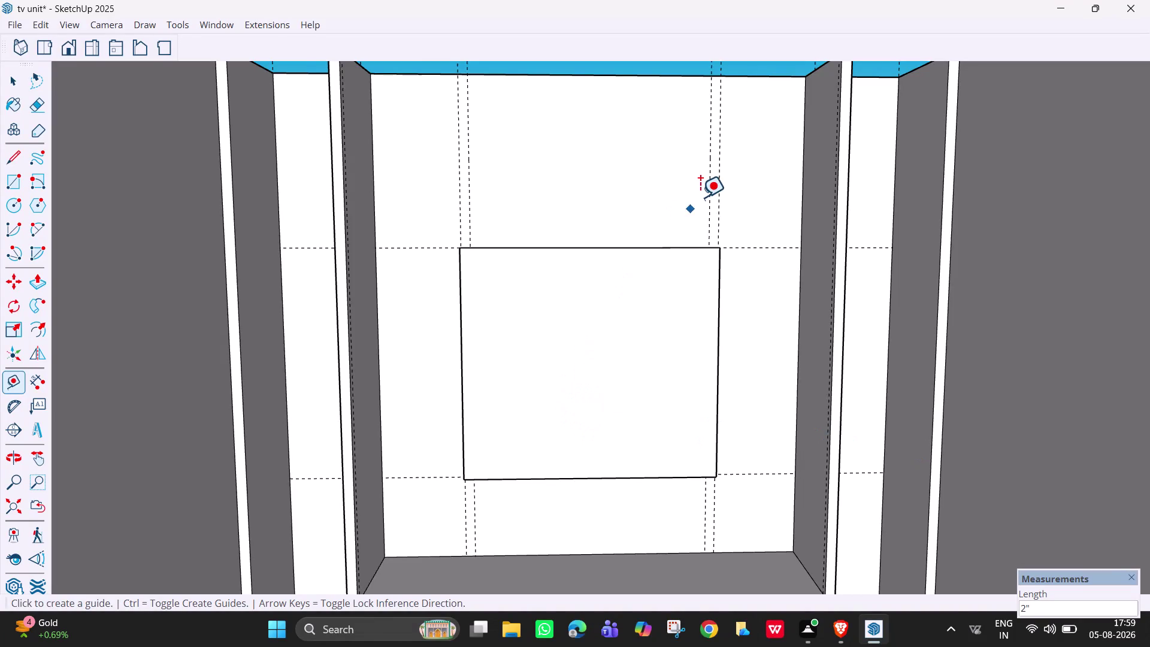
Erase the extra vertical guide to the left of the TV panel.
key(e)
click(720, 204)
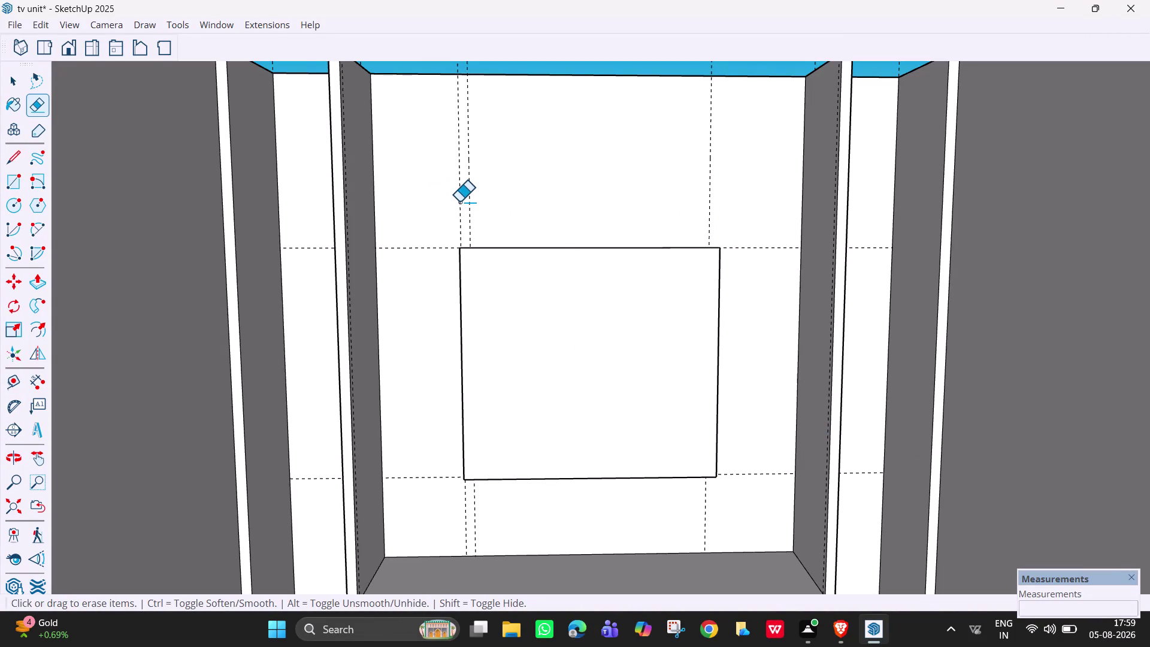
click(461, 201)
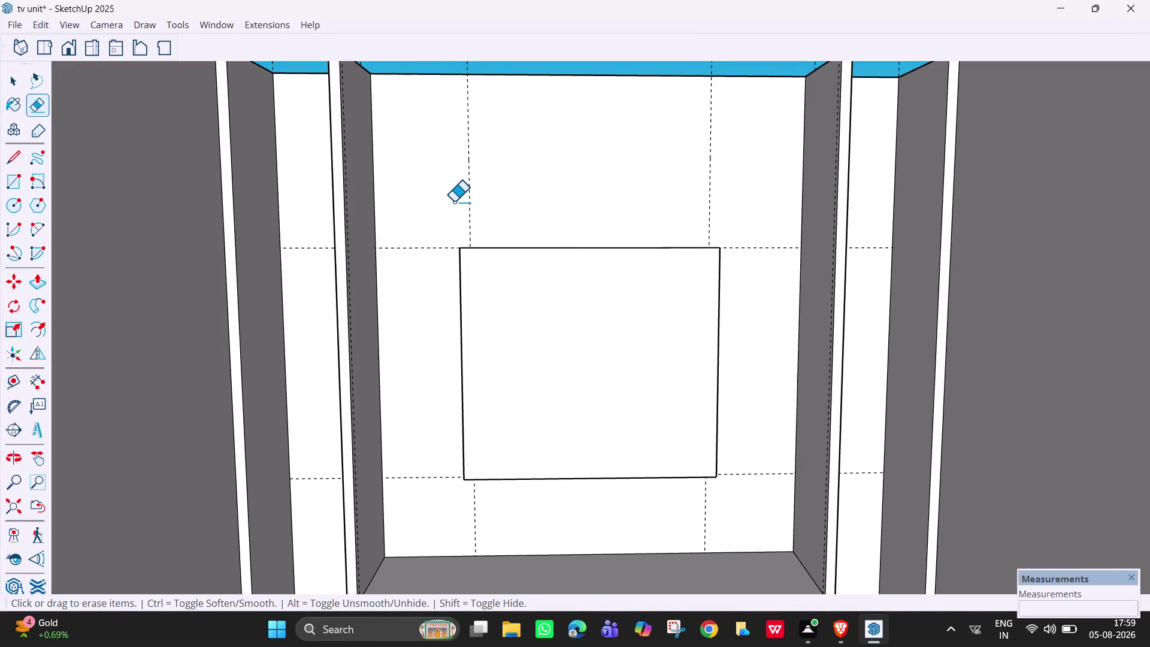
Draw tall left and right wall-strip rectangles from the top corners down to the guides.
key(l)
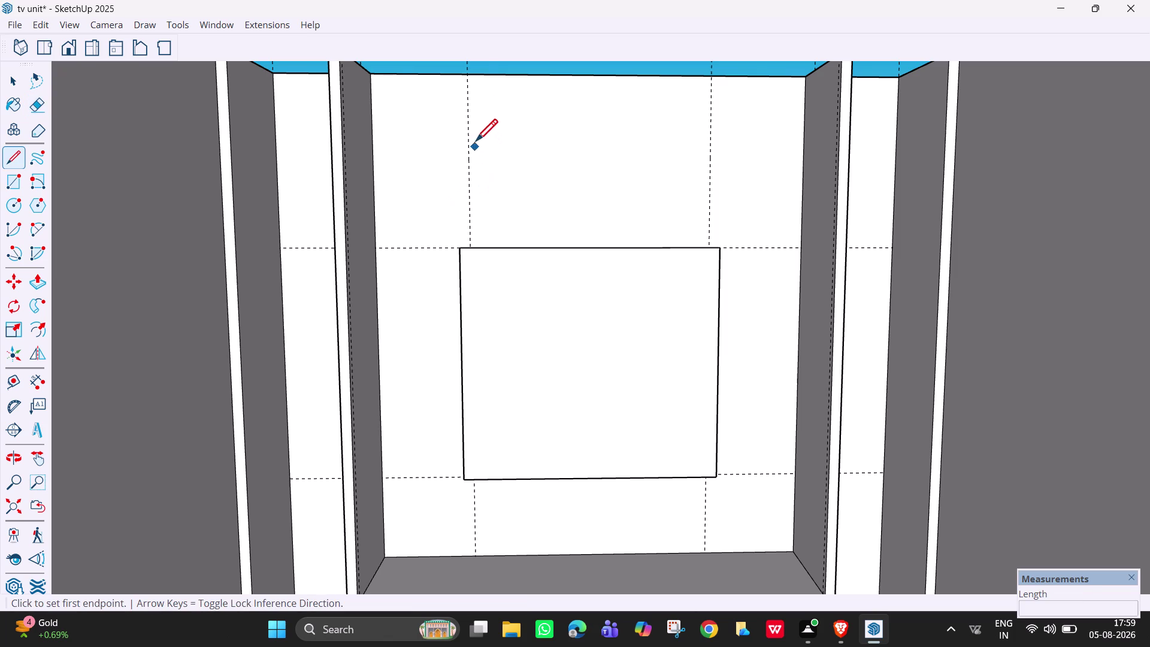
click(370, 73)
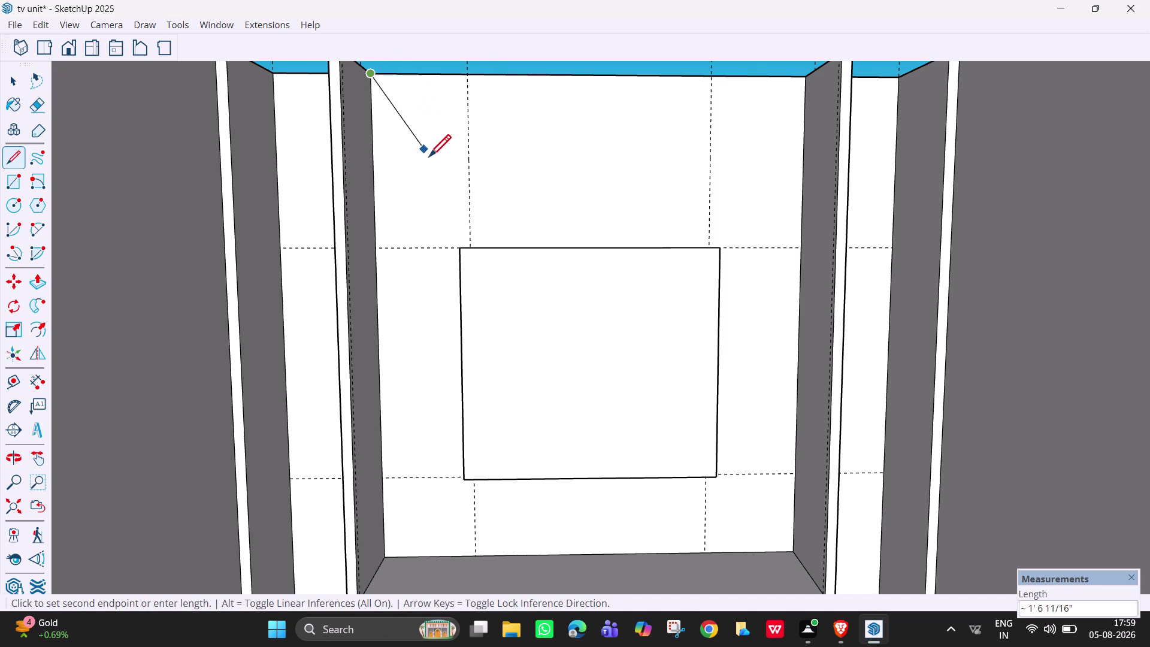
key(Escape)
key(r)
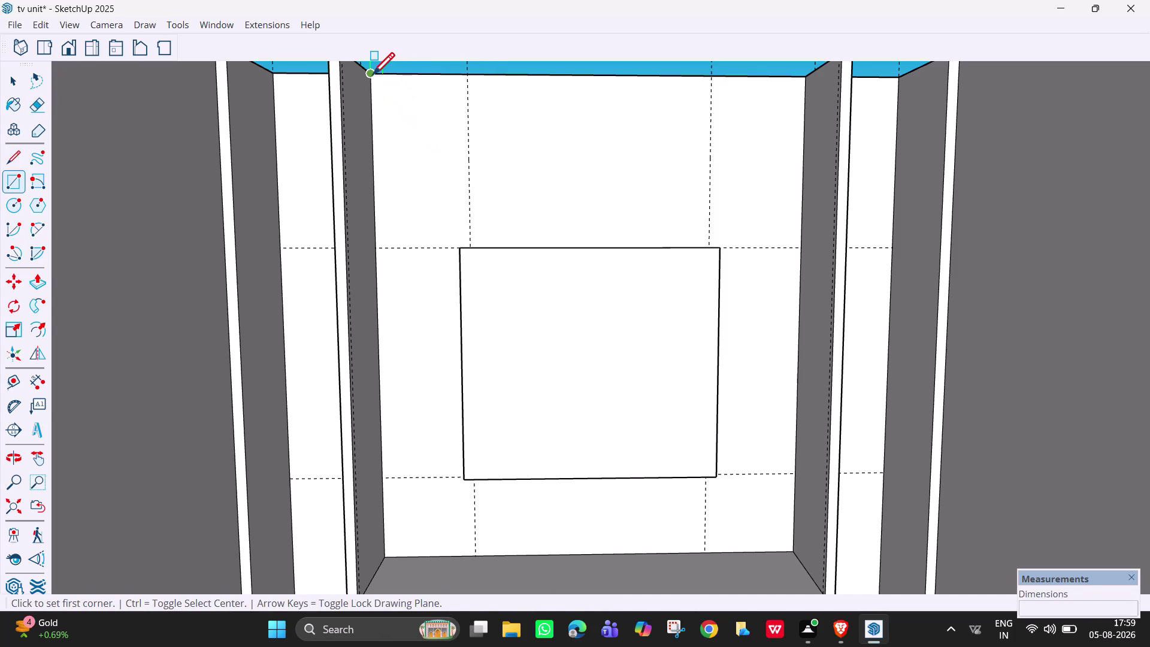
click(372, 77)
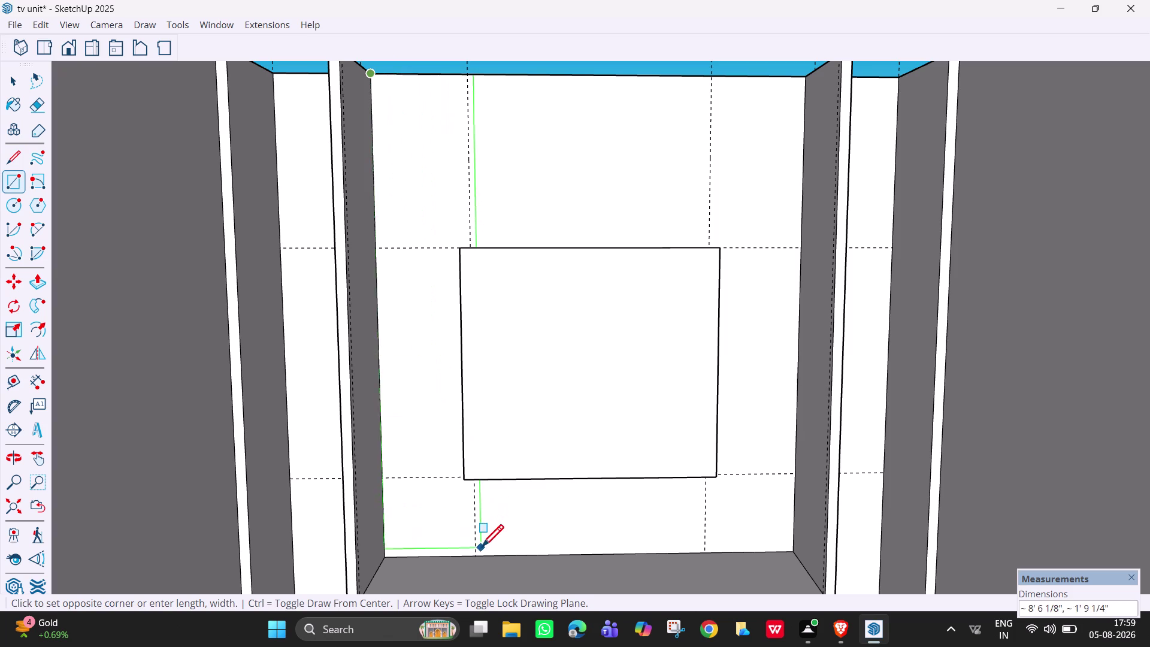
click(475, 553)
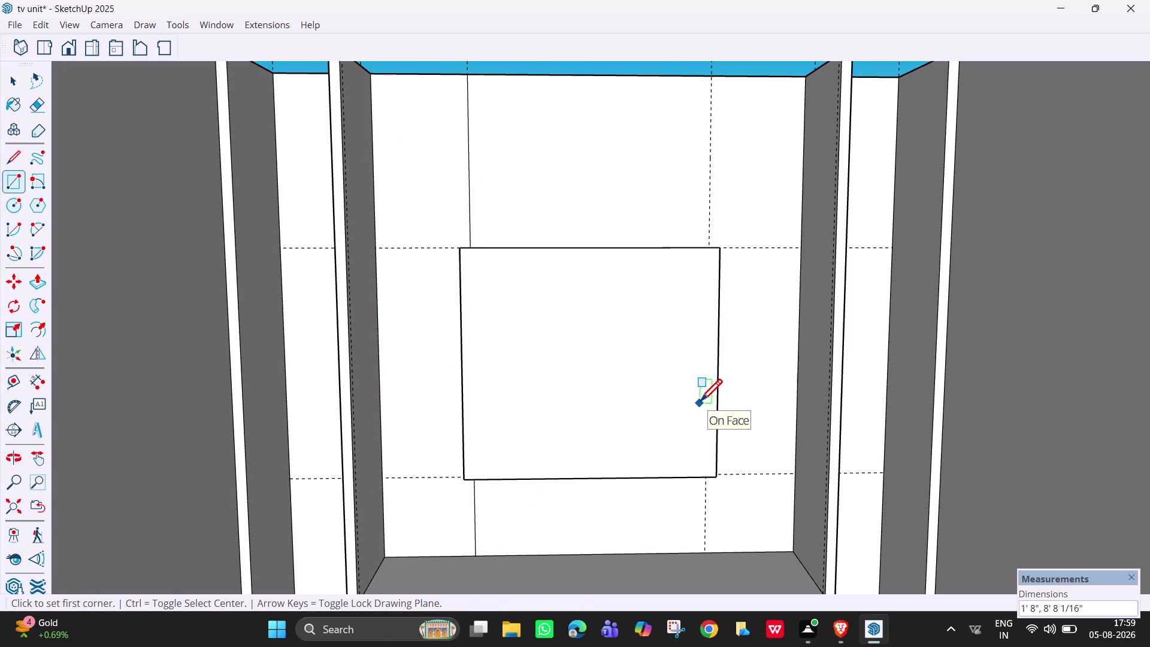
click(713, 77)
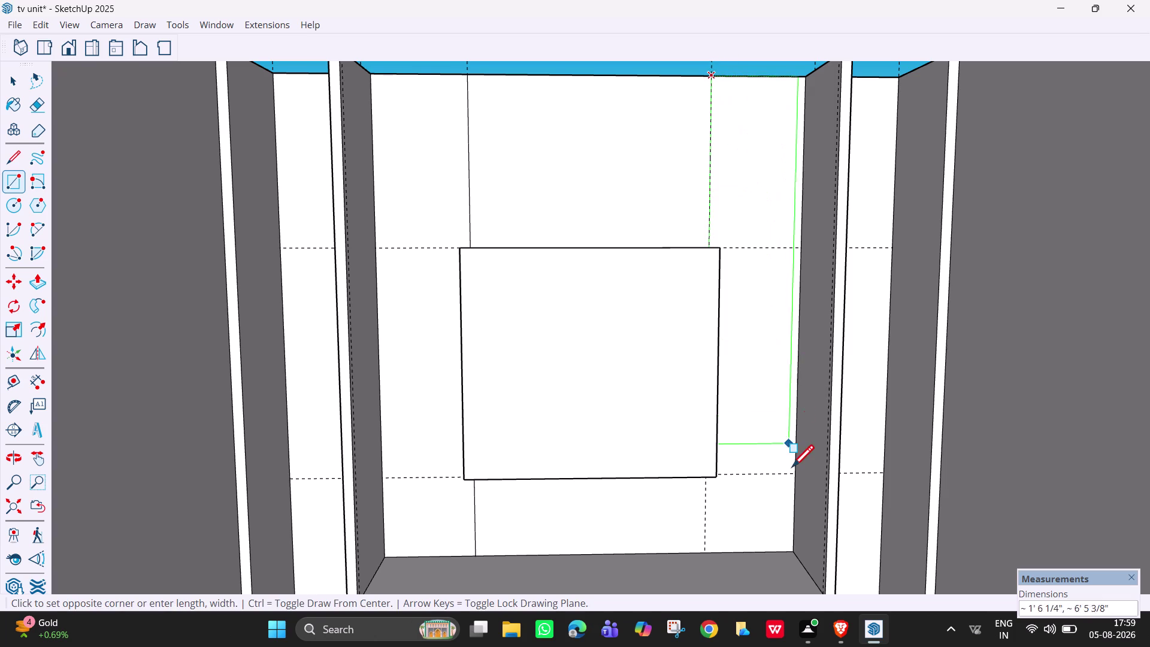
click(796, 552)
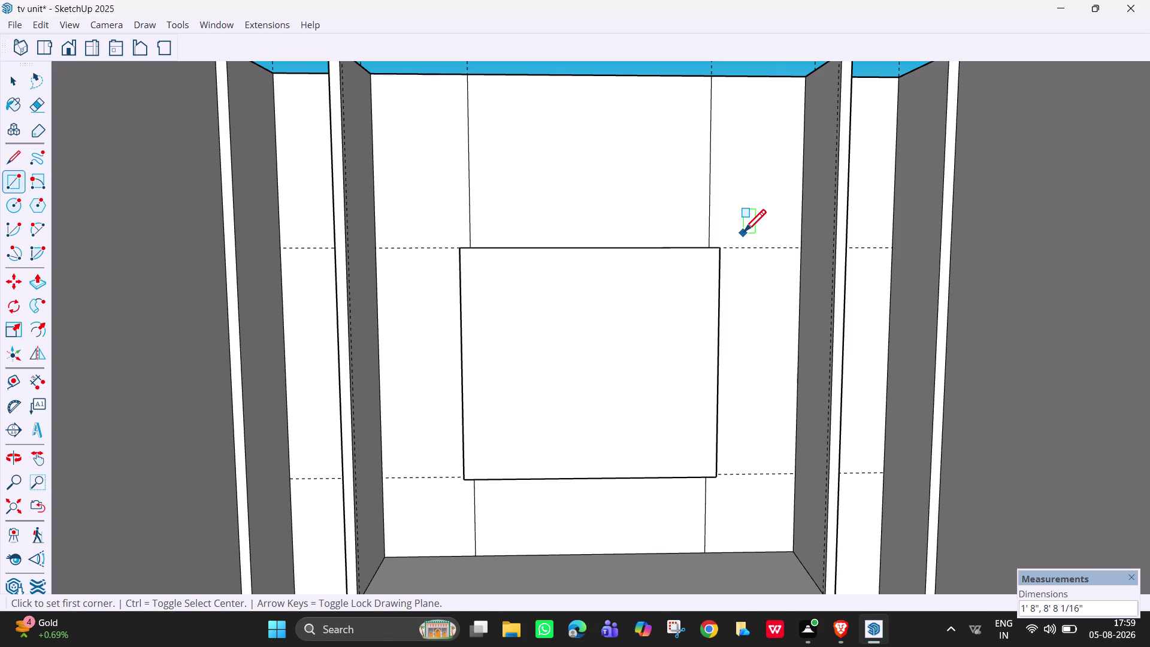
Erase the leftover horizontal guide lines from the back wall.
key(e)
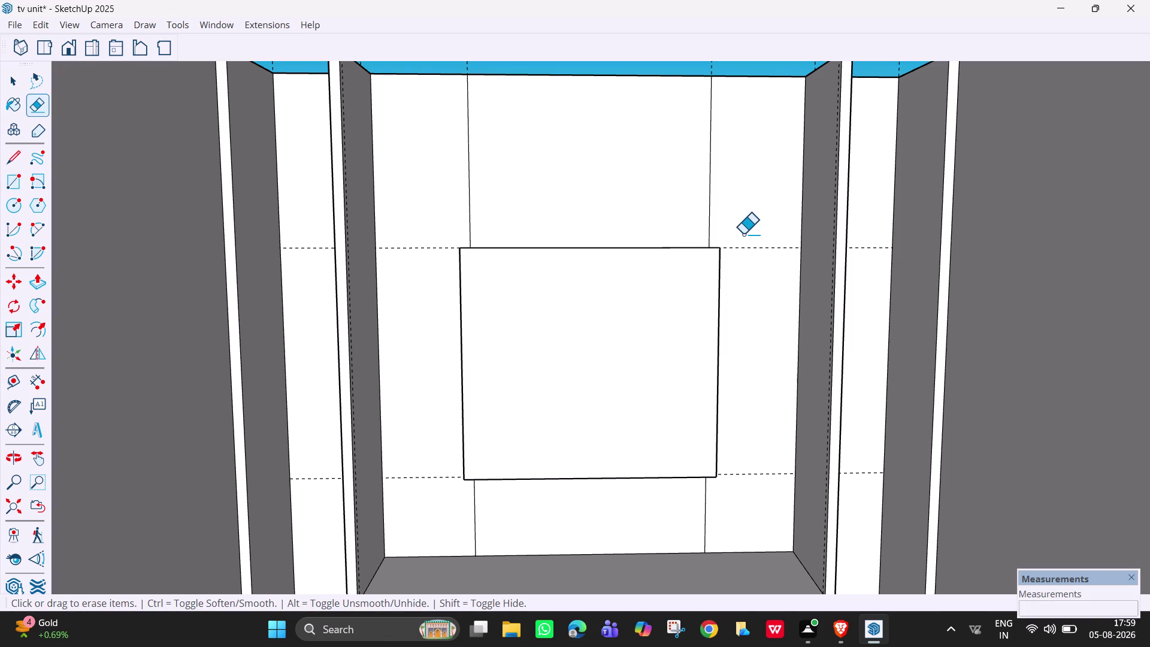
drag(743, 234, 754, 490)
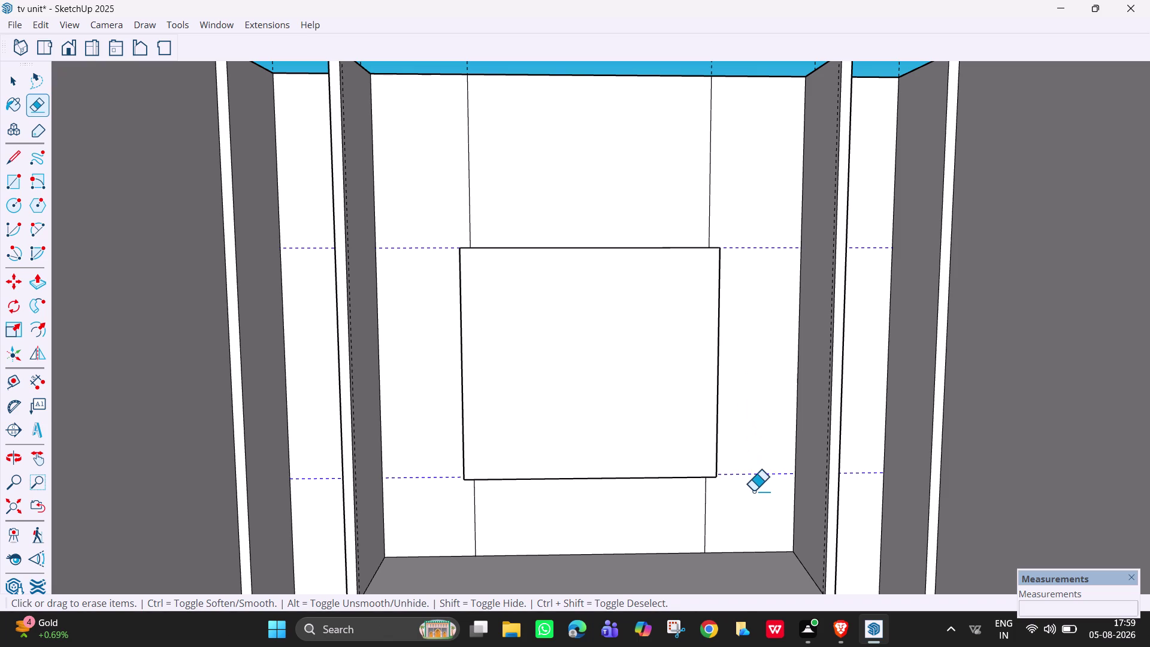
drag(754, 490, 754, 492)
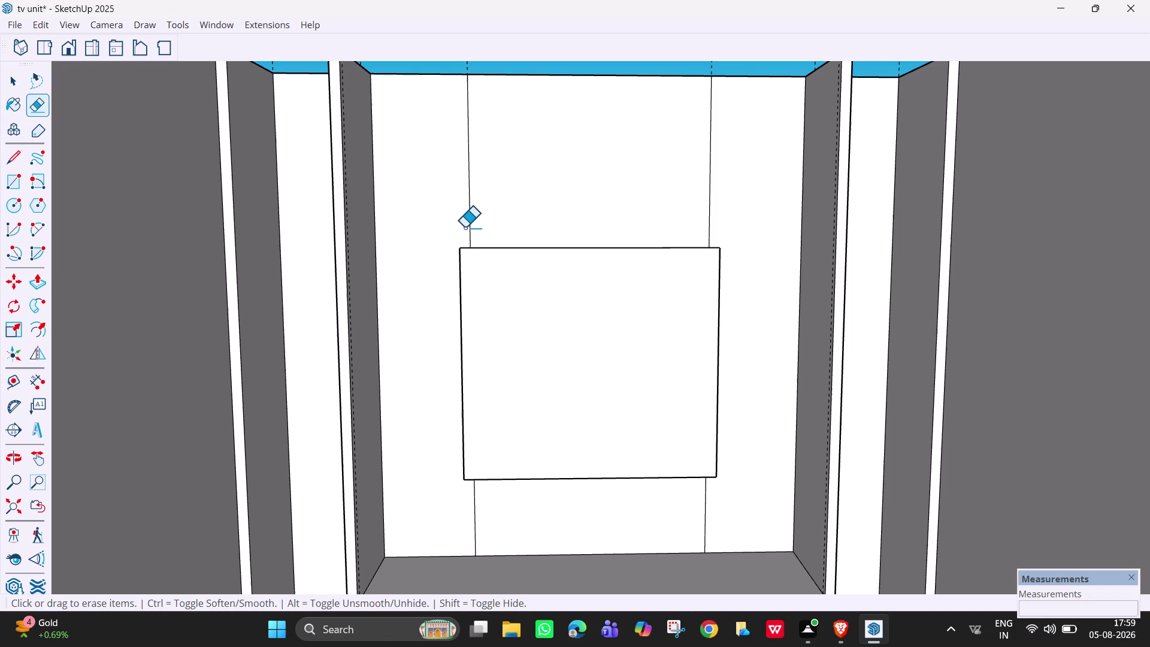
Enable the 1001bit - tools toolbar and bring up its Vertical Louvres settings.
right_click(622, 46)
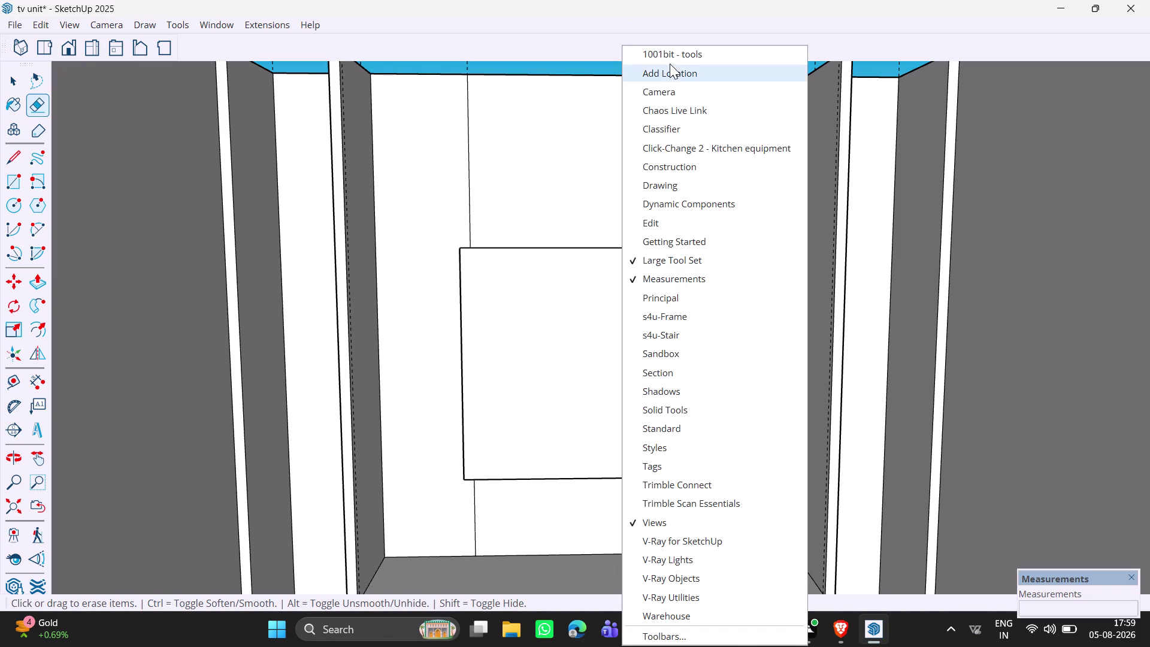
click(672, 57)
drag(654, 47, 654, 1)
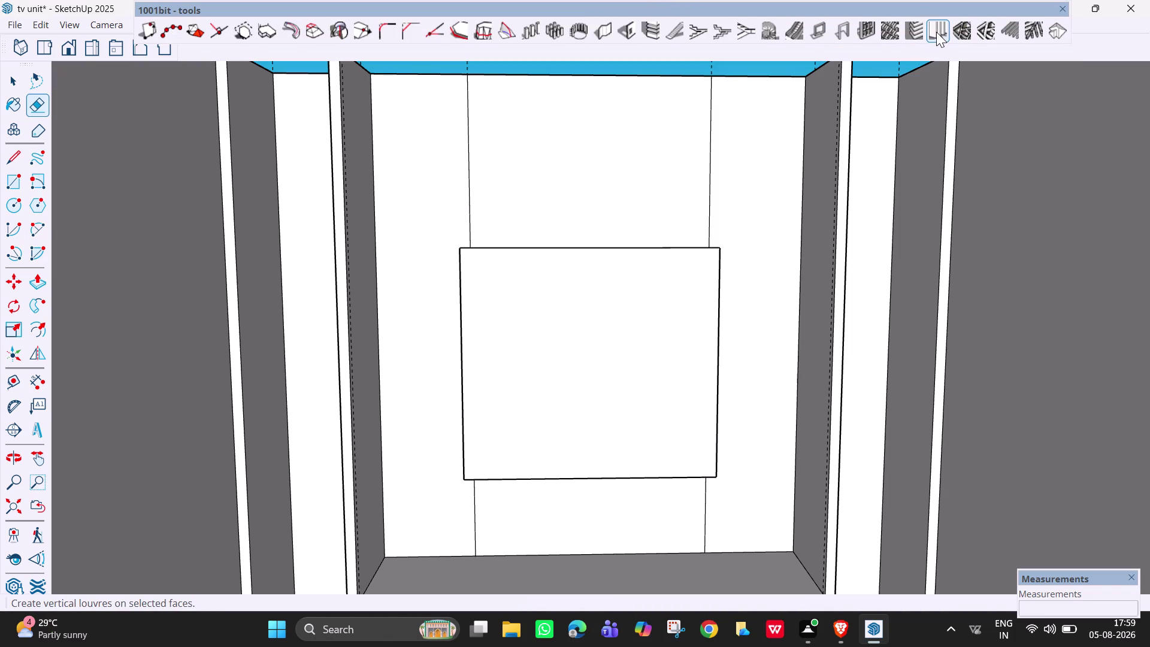
click(937, 32)
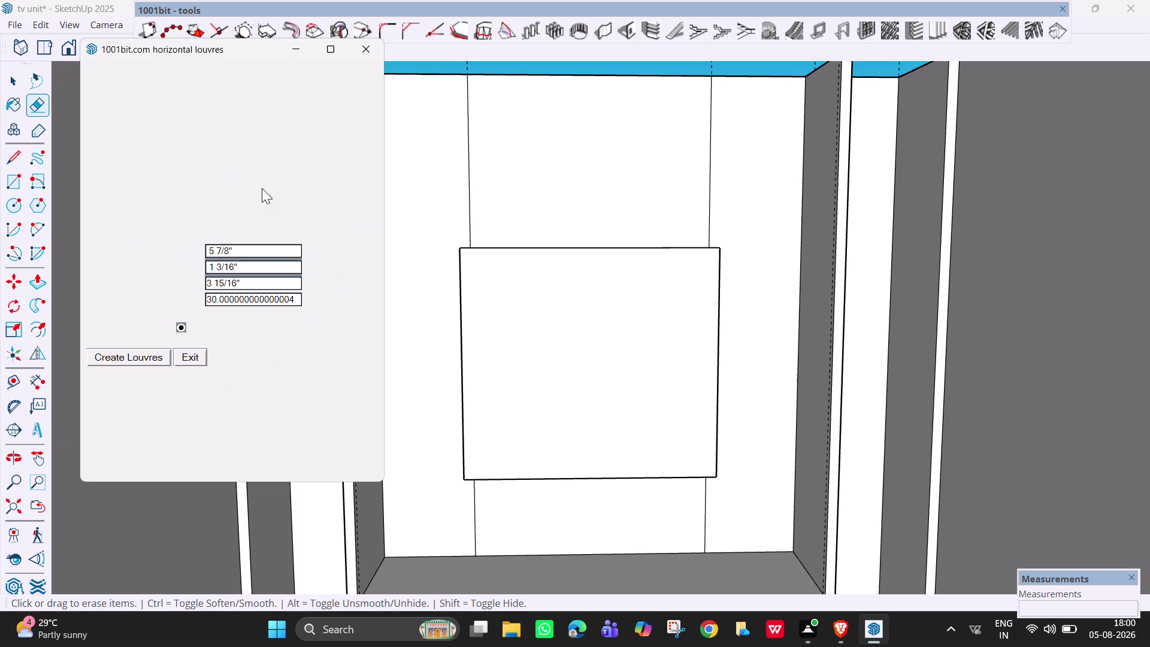
Set the louvre angle to 0 in the Vertical Louvres dialog.
click(297, 301)
key(BackSpace)
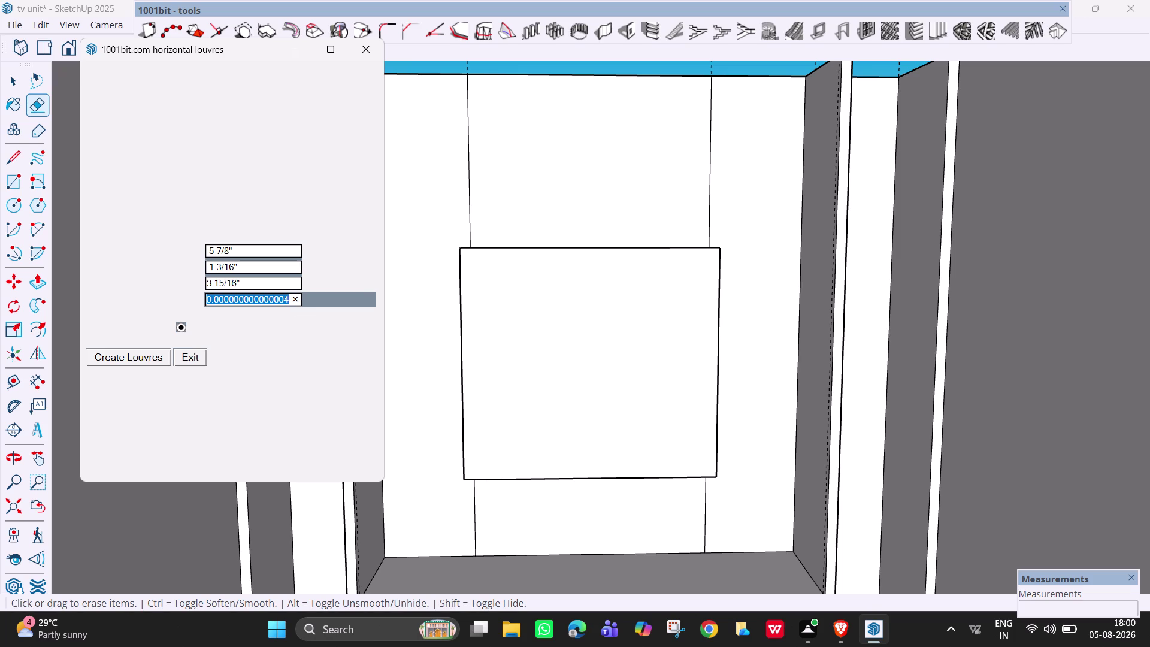
key(0)
key(Return)
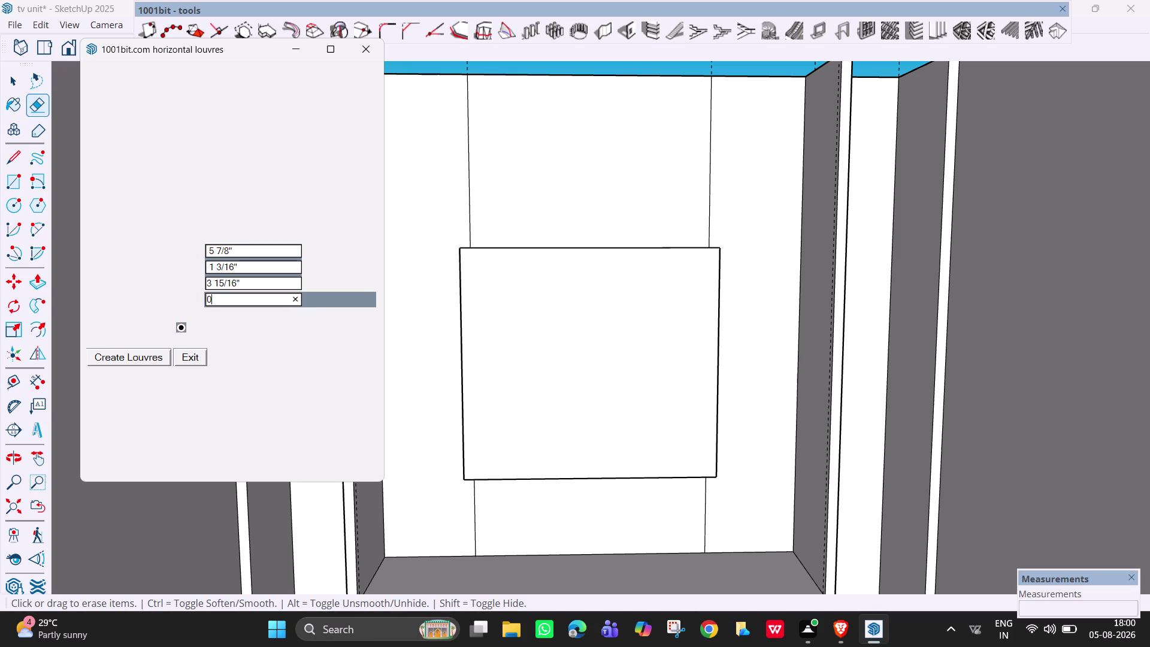
click(365, 54)
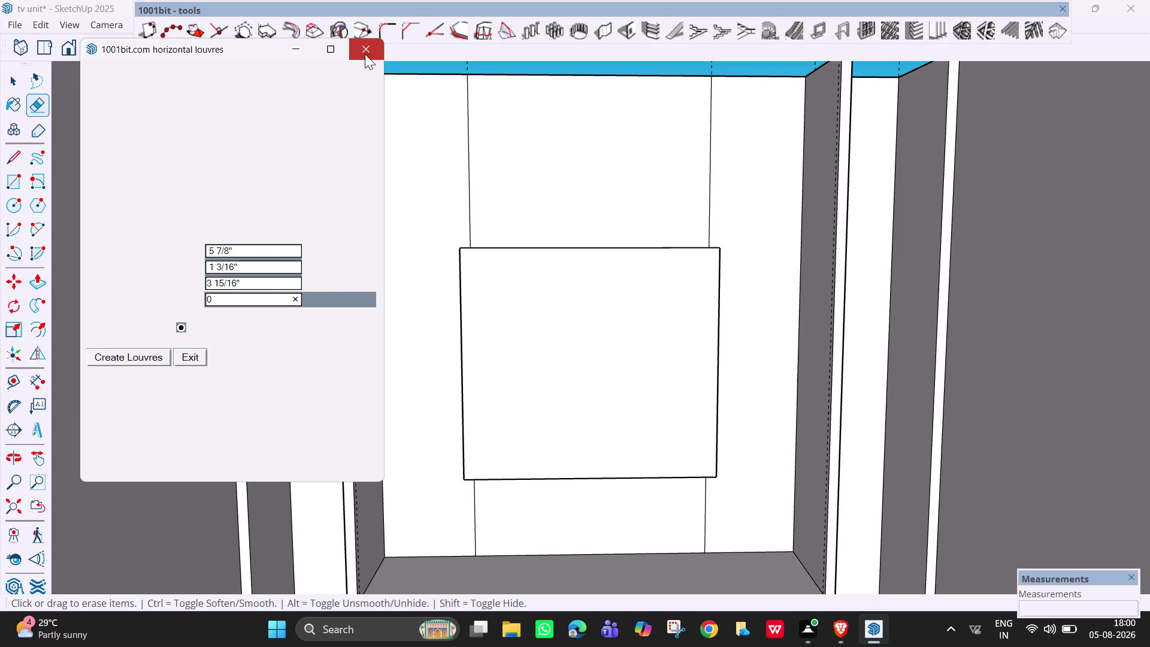
click(942, 30)
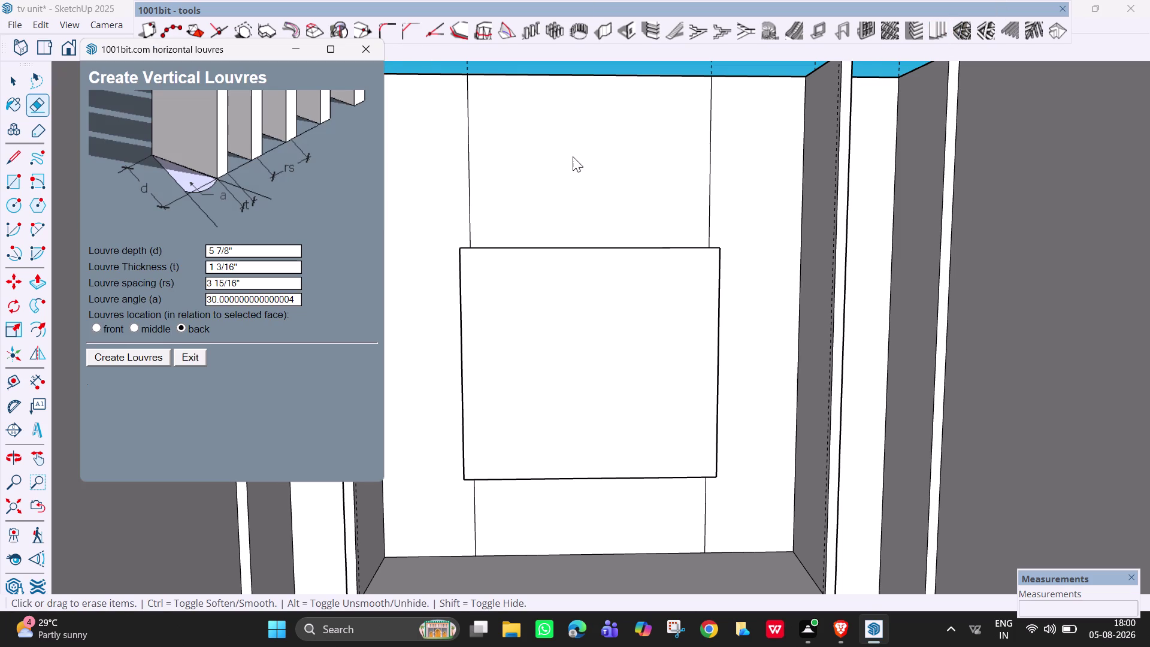
Enter louvre depth 1", thickness 3" and spacing 2.
click(243, 254)
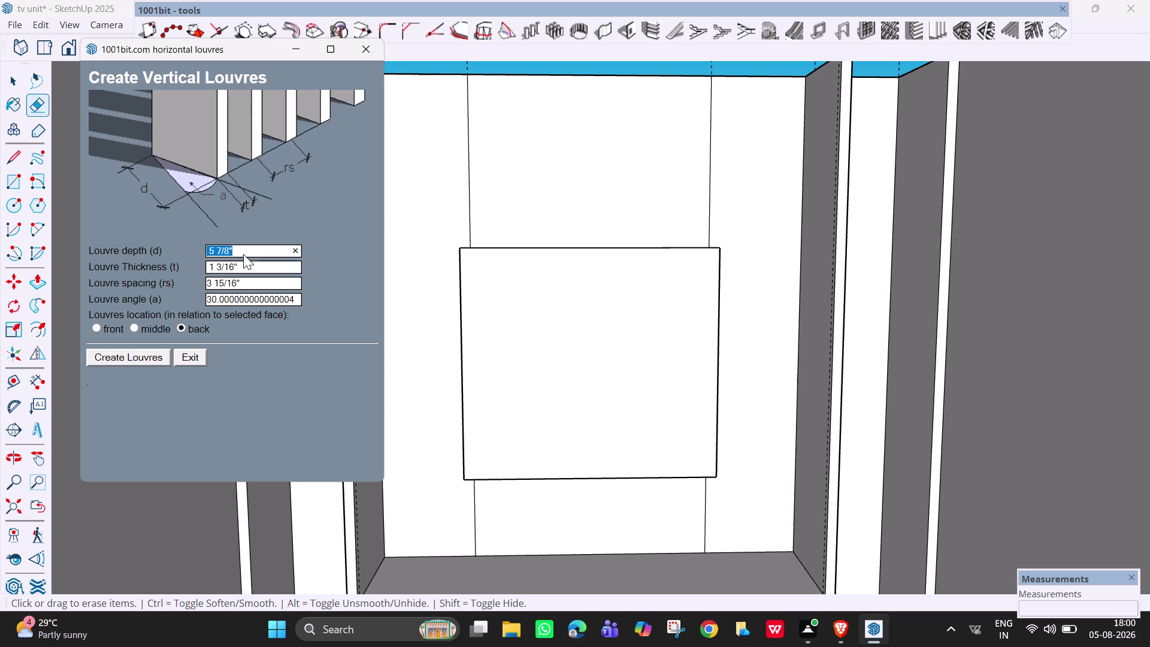
key(BackSpace)
text(1")
click(247, 269)
key(BackSpace)
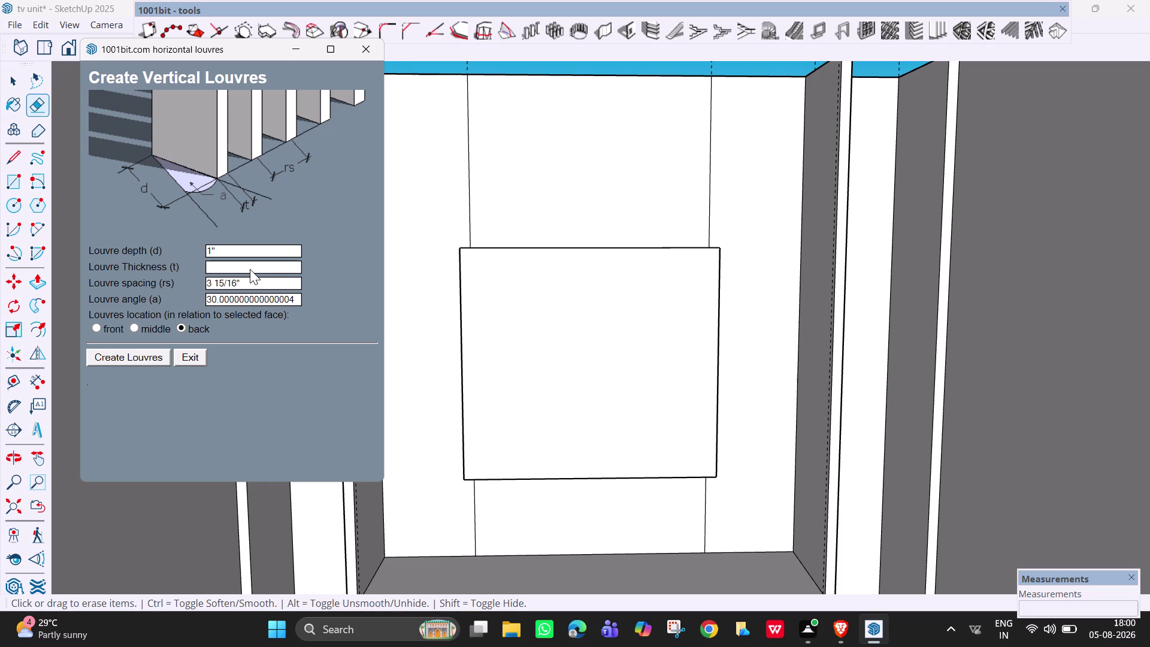
text(3")
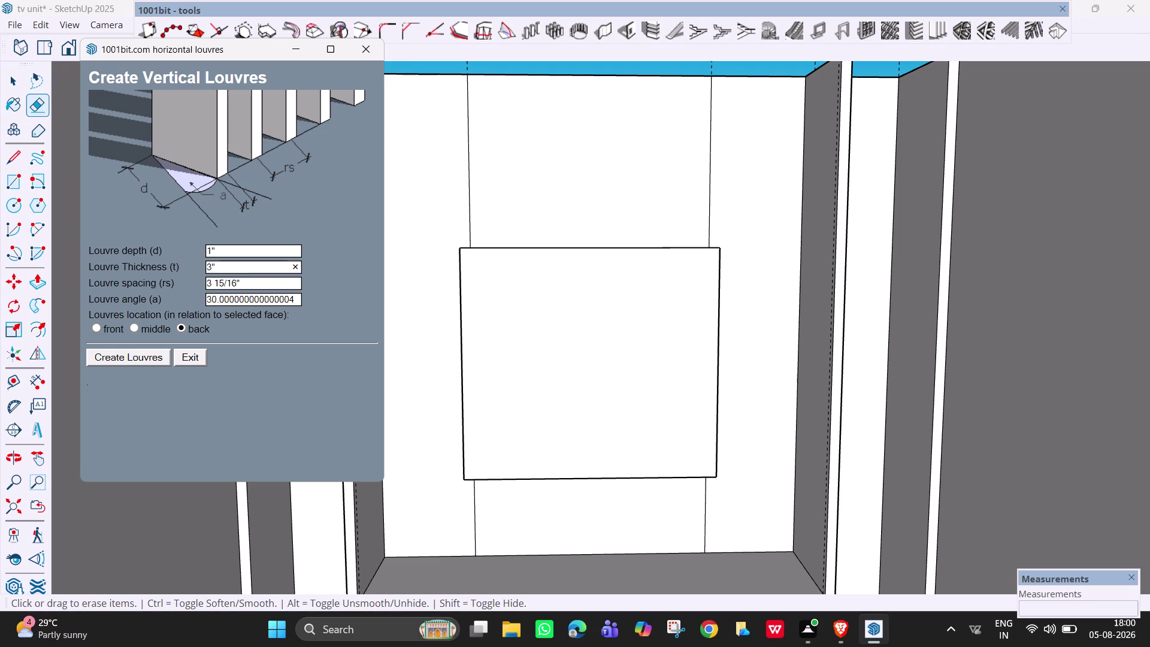
click(258, 287)
key(BackSpace)
key(2)
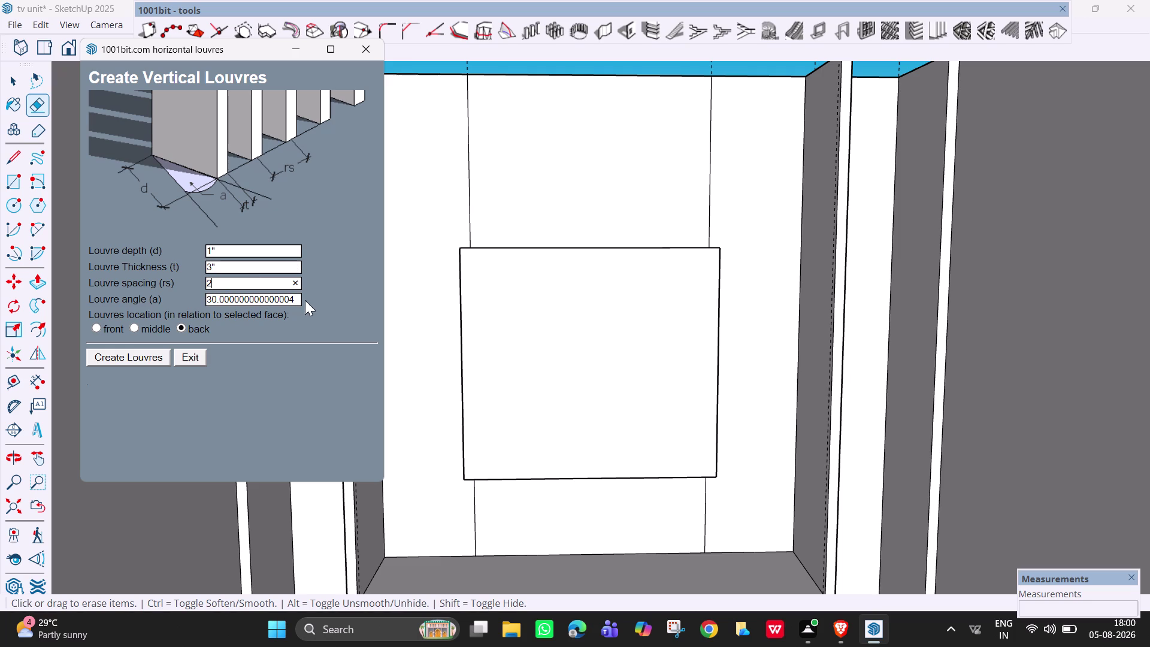
Confirm angle 0, keep the back location, and create the louvres.
click(295, 301)
key(BackSpace)
key(0)
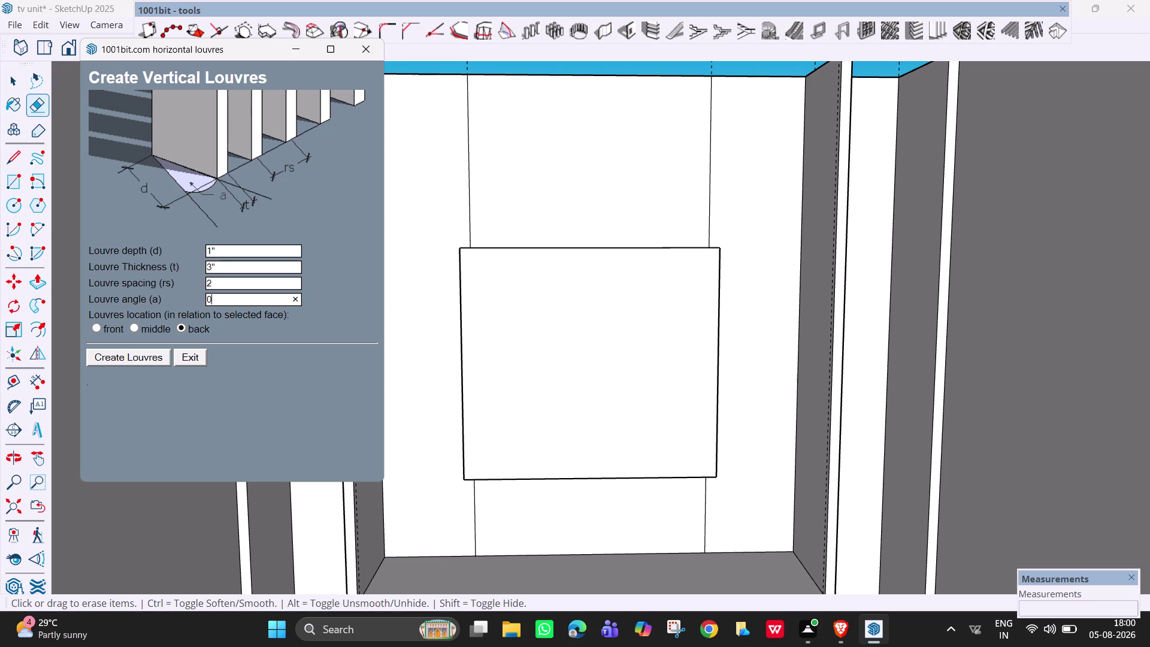
click(98, 326)
click(134, 371)
click(124, 362)
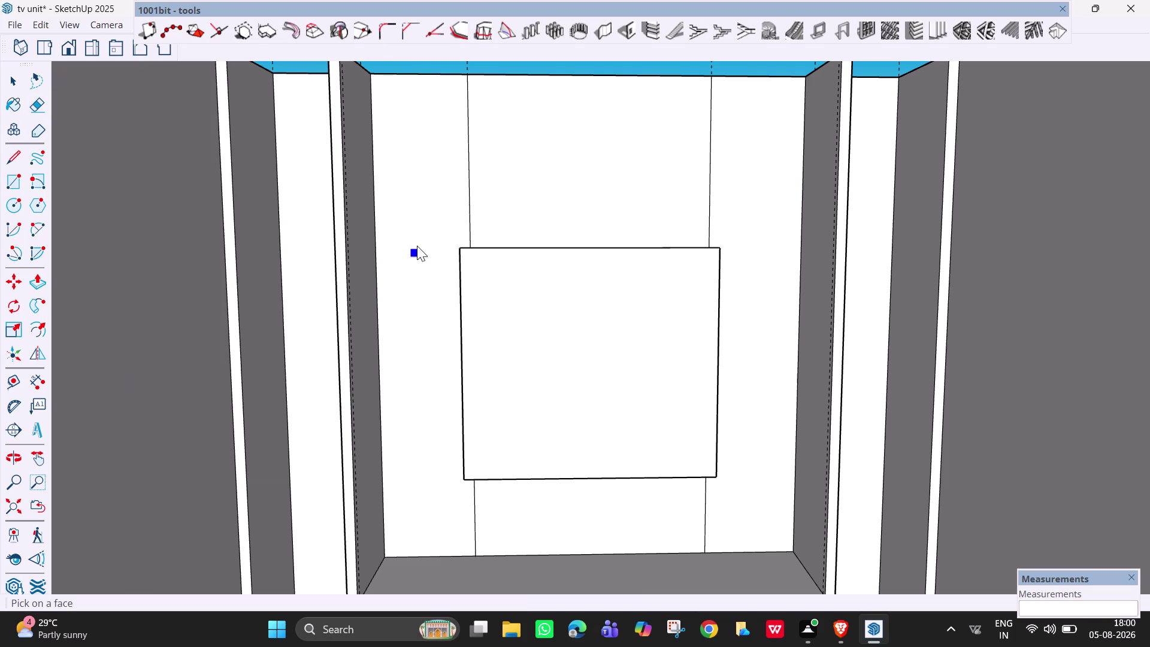
click(427, 232)
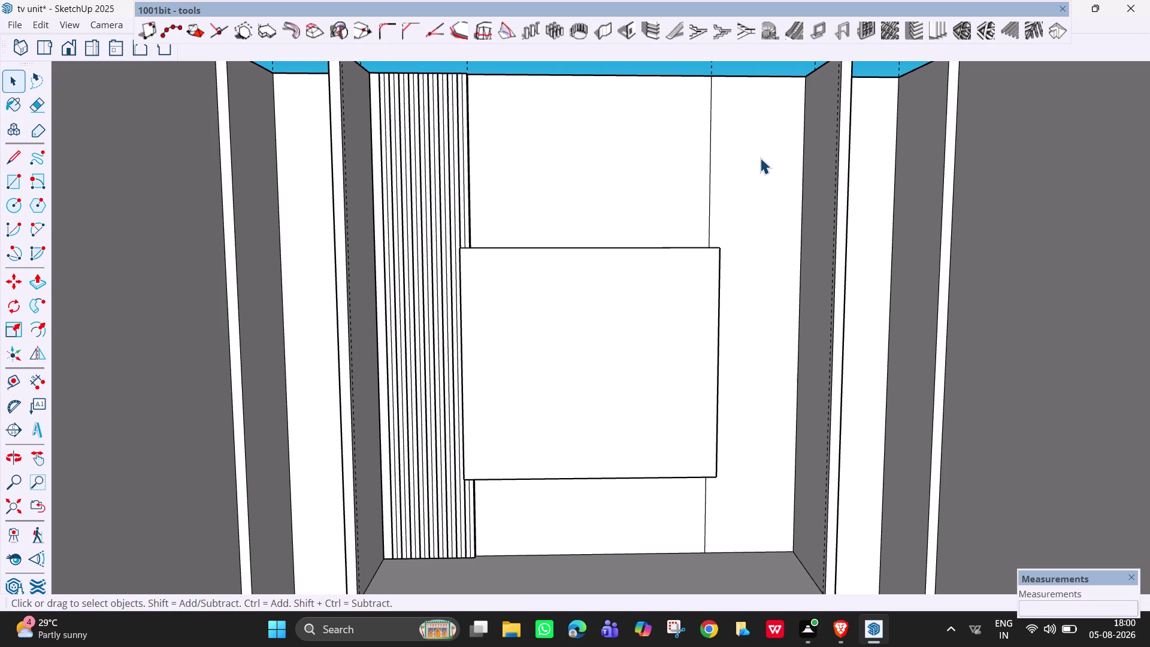
click(757, 156)
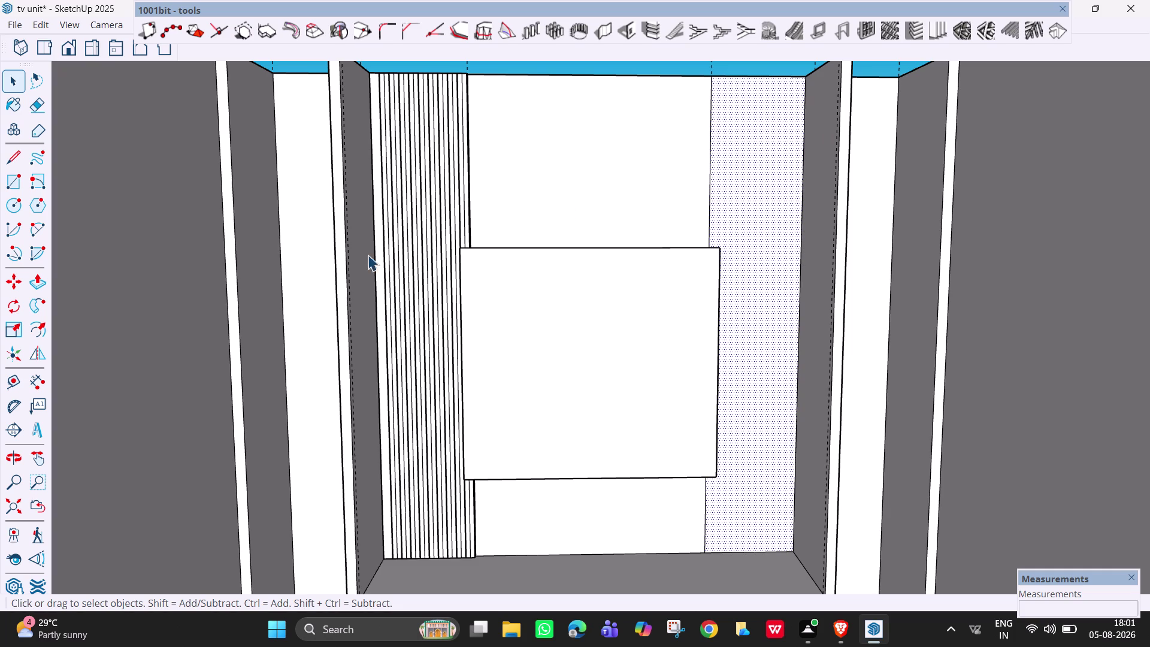
scroll(up, 3)
middle_drag(453, 206, 438, 283)
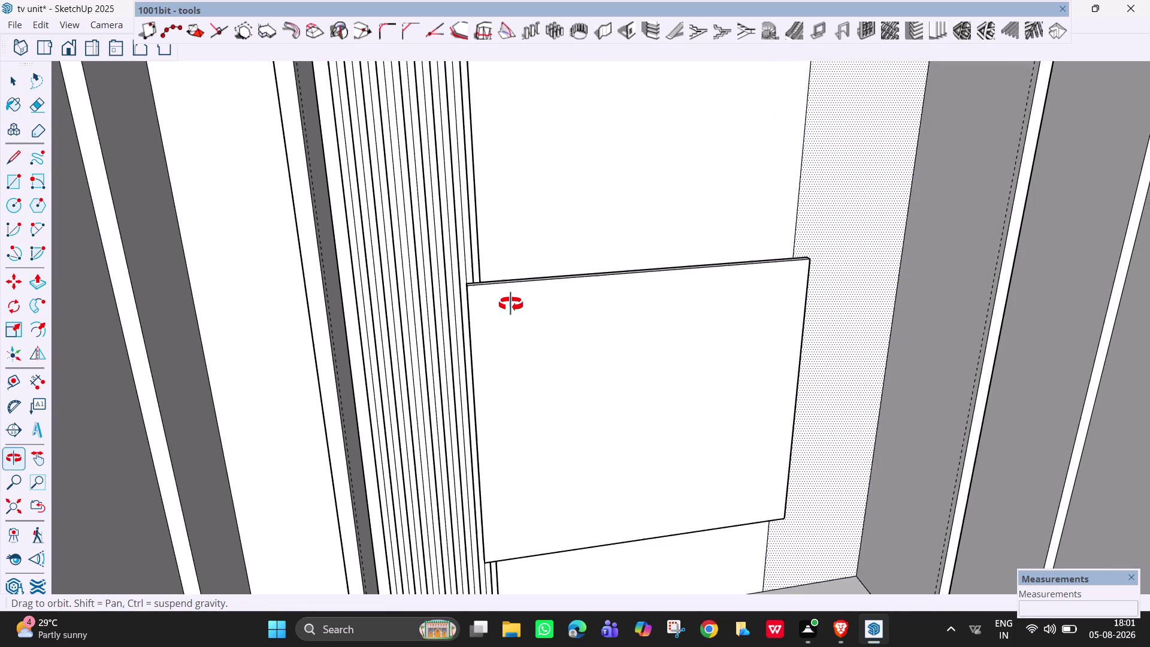
middle_drag(438, 282, 409, 336)
scroll(up, 3)
scroll(down, 3)
middle_drag(435, 103, 442, 162)
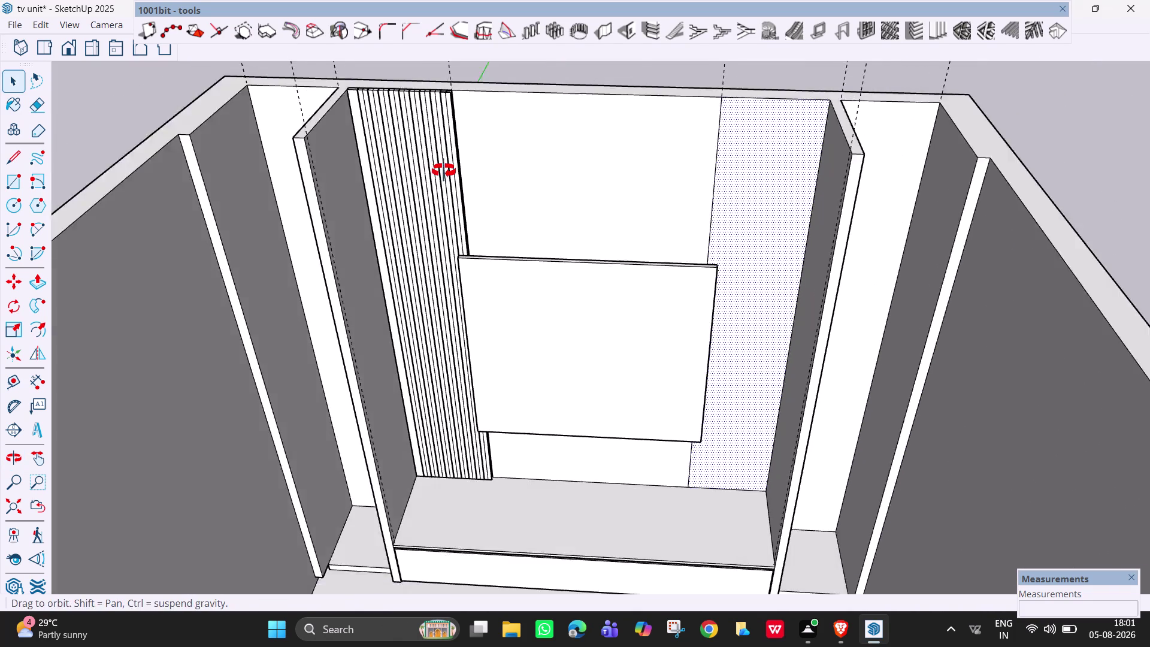
middle_drag(442, 162, 445, 218)
scroll(up, 3)
middle_drag(433, 153, 455, 214)
scroll(up, 3)
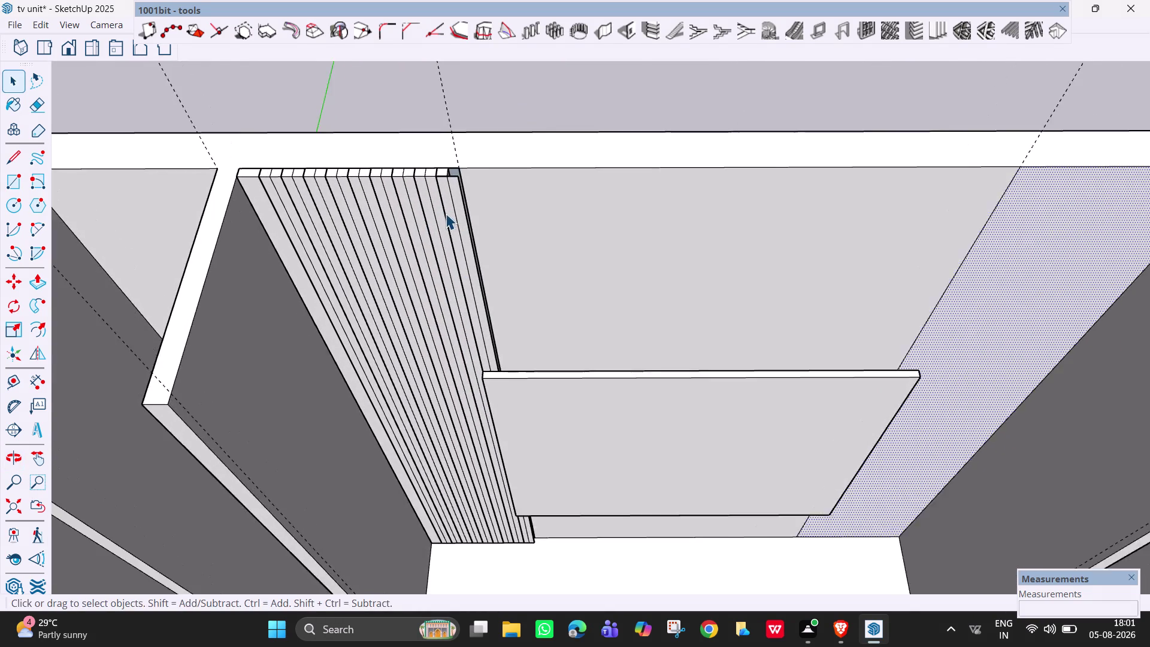
scroll(up, 3)
scroll(up, 3)
middle_drag(439, 202, 361, 188)
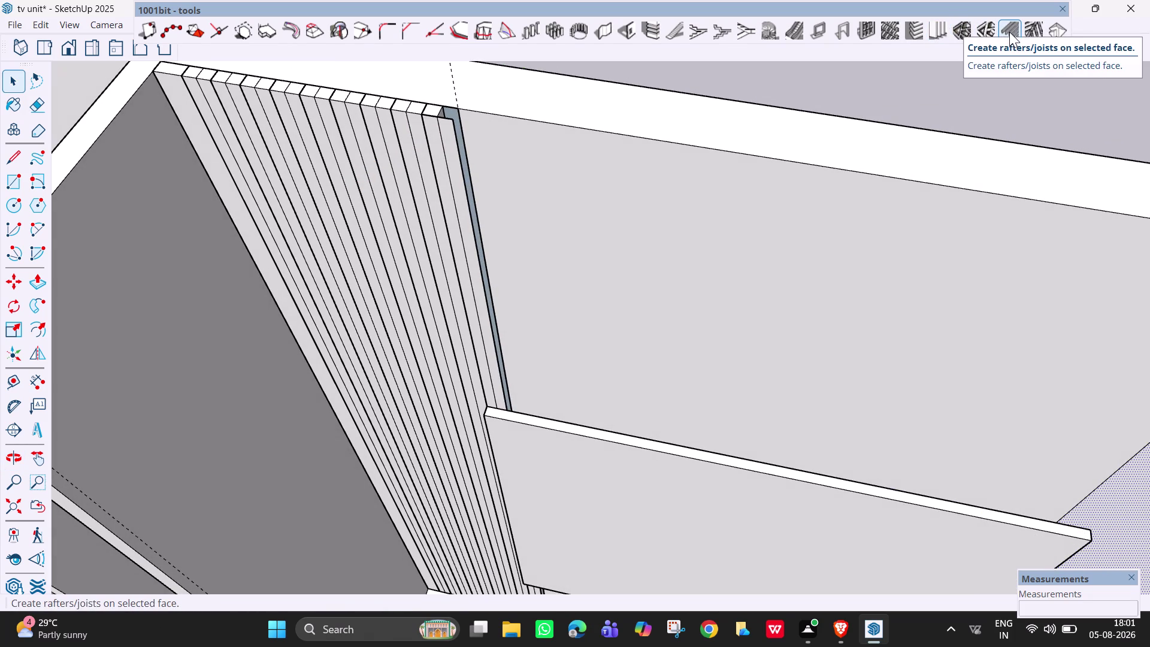
Remove the old thin slats and set the louvre thickness to 2".
key(ctrl+z)
click(937, 23)
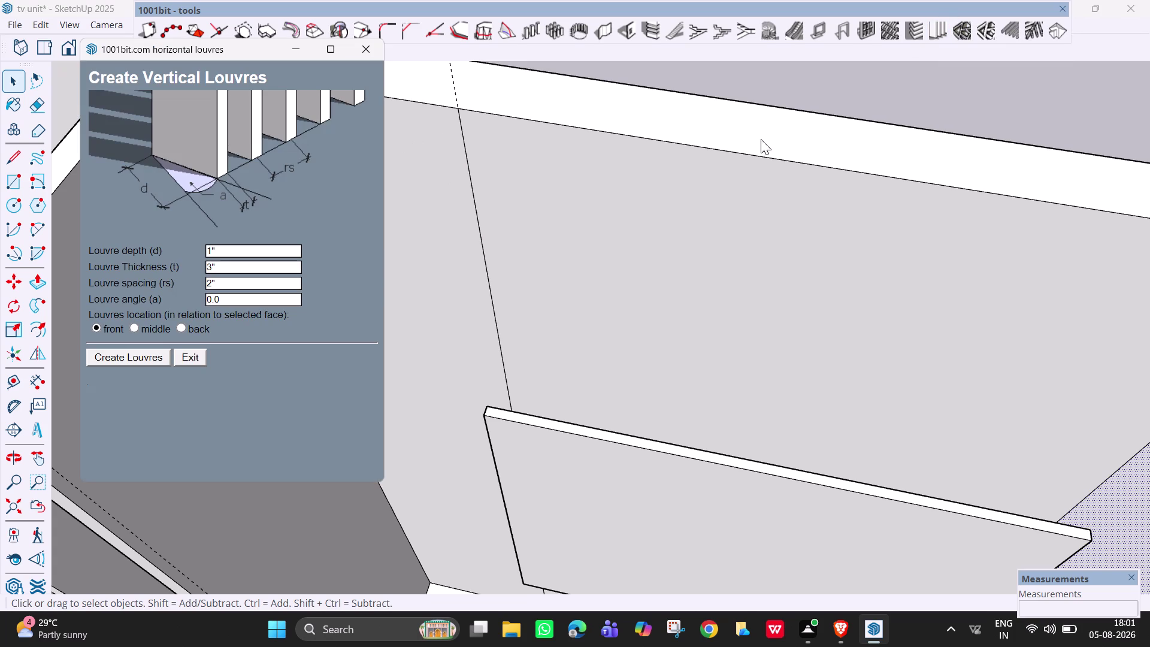
click(230, 271)
key(BackSpace)
key(2)
key(shift+quotedbl)
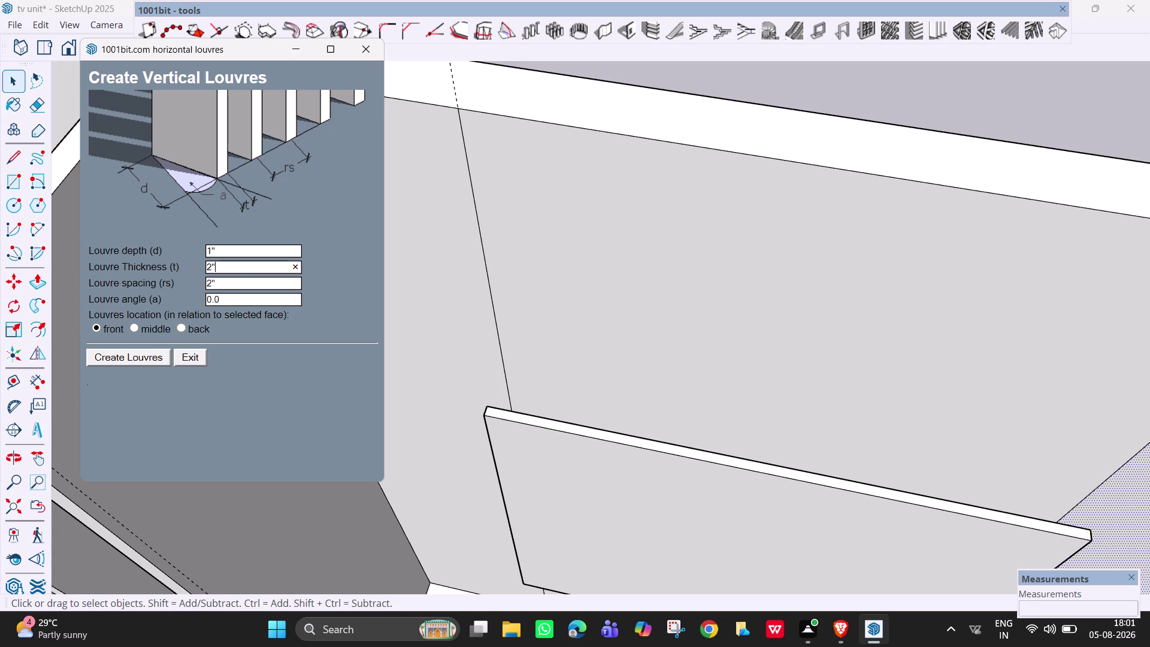
click(144, 346)
Select the empty left panel face and build the 2"-thick louvres on it.
click(143, 359)
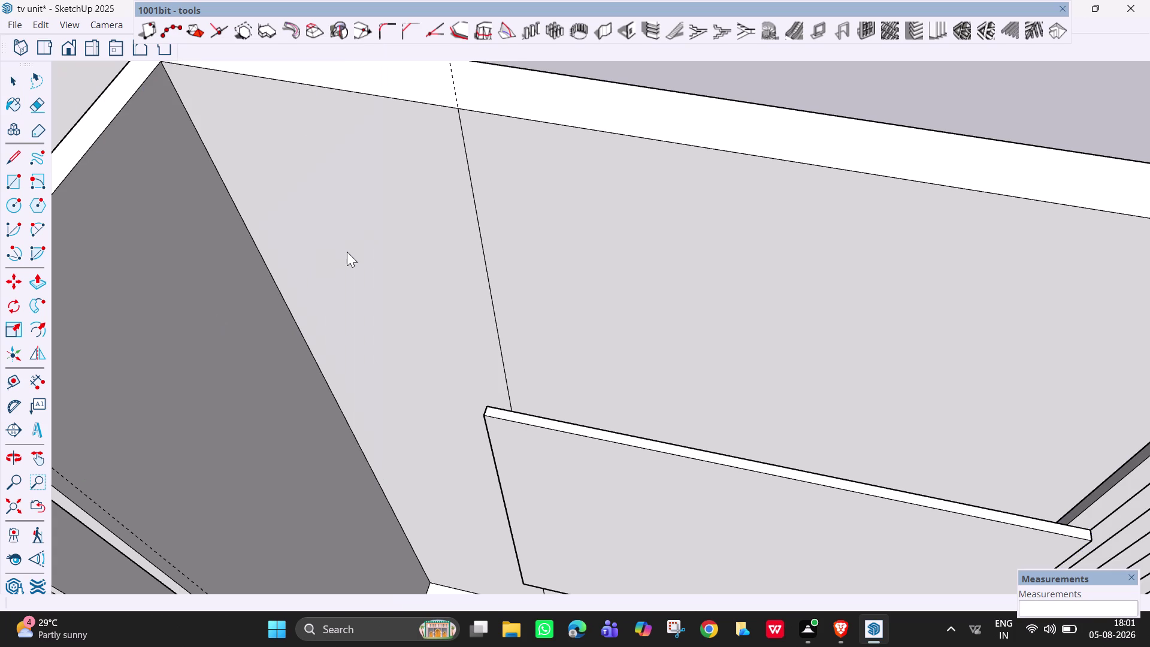
click(347, 251)
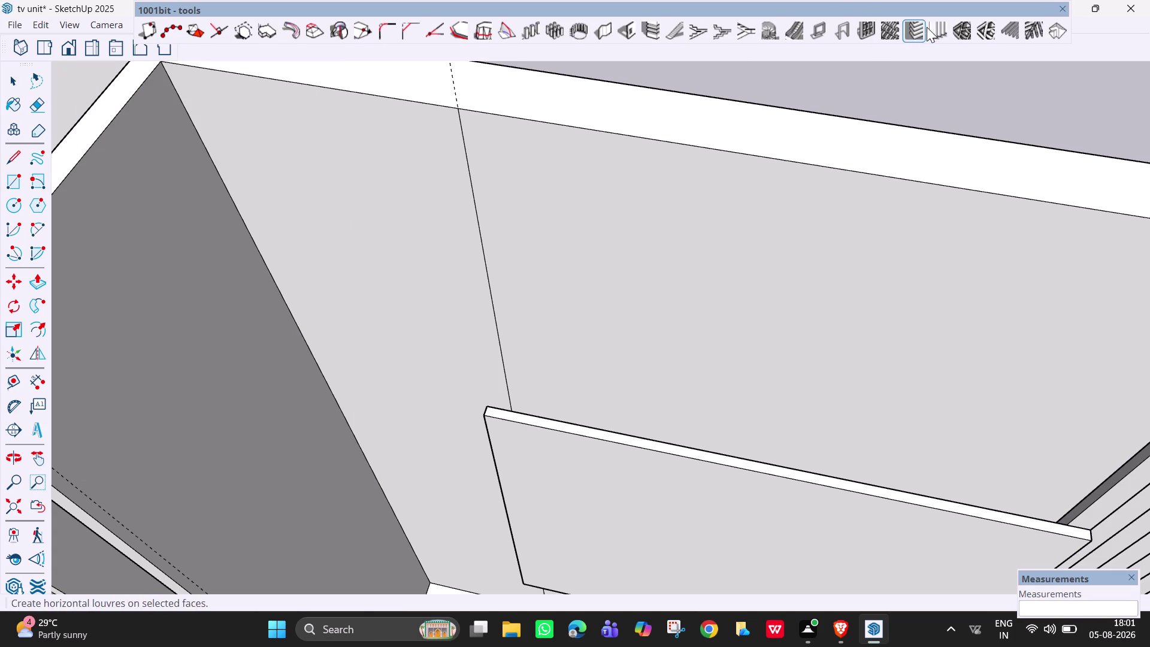
click(934, 28)
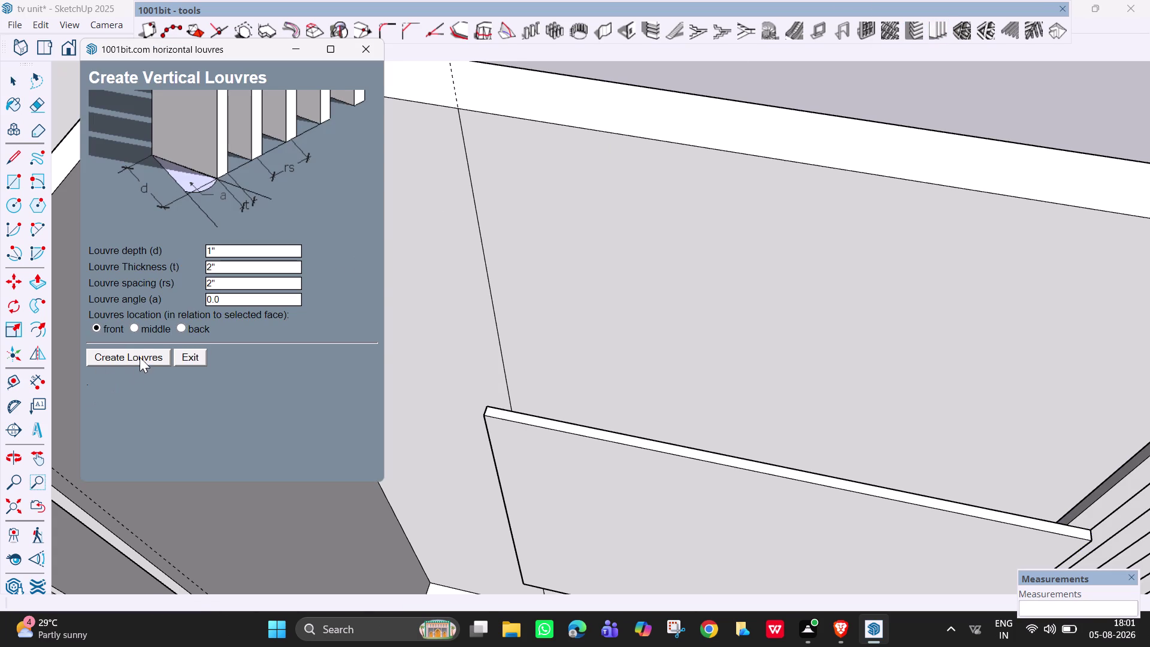
click(144, 352)
click(389, 260)
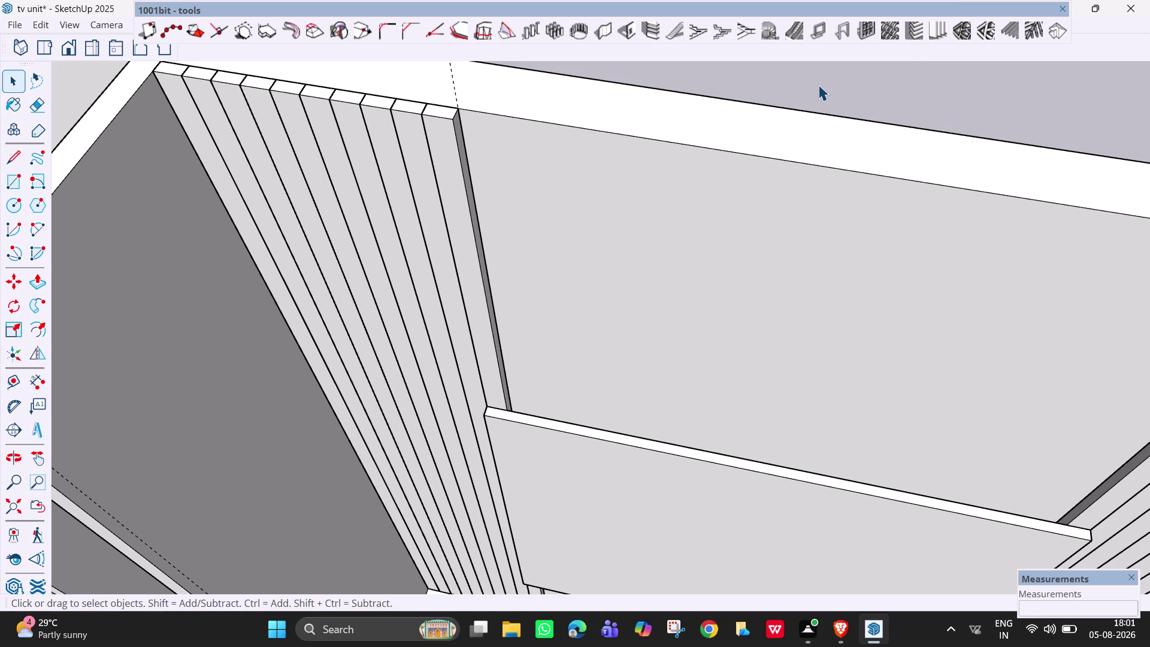
Undo the 2"-spaced louvres and rebuild them on the left face at 1" spacing.
key(ctrl+z)
click(931, 30)
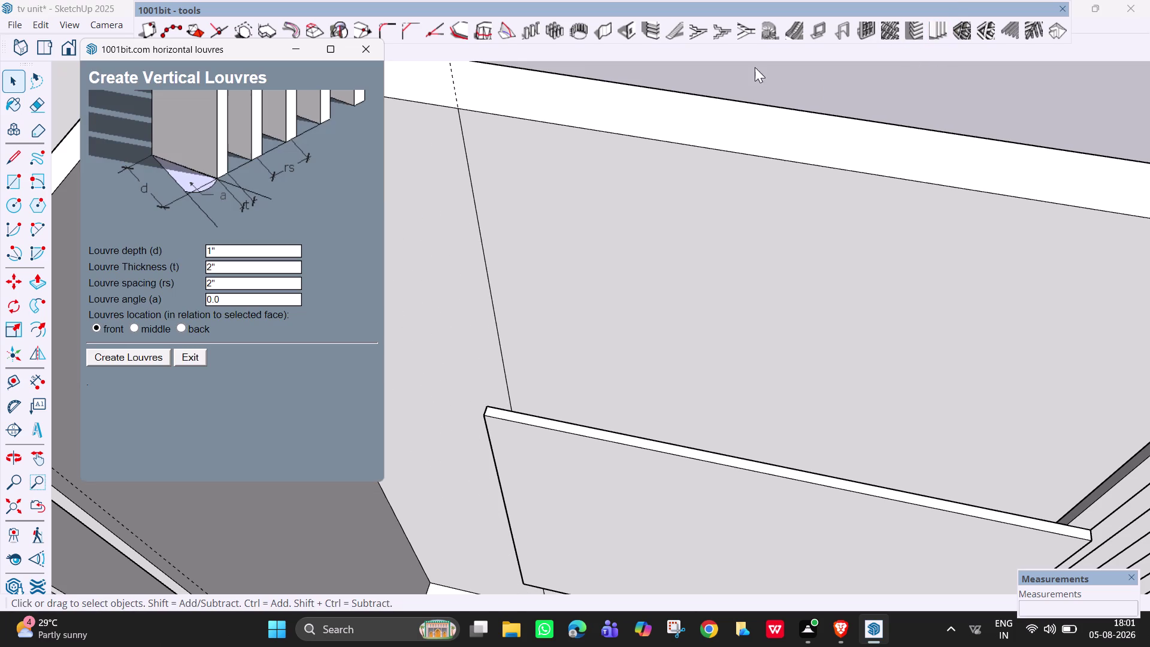
click(281, 249)
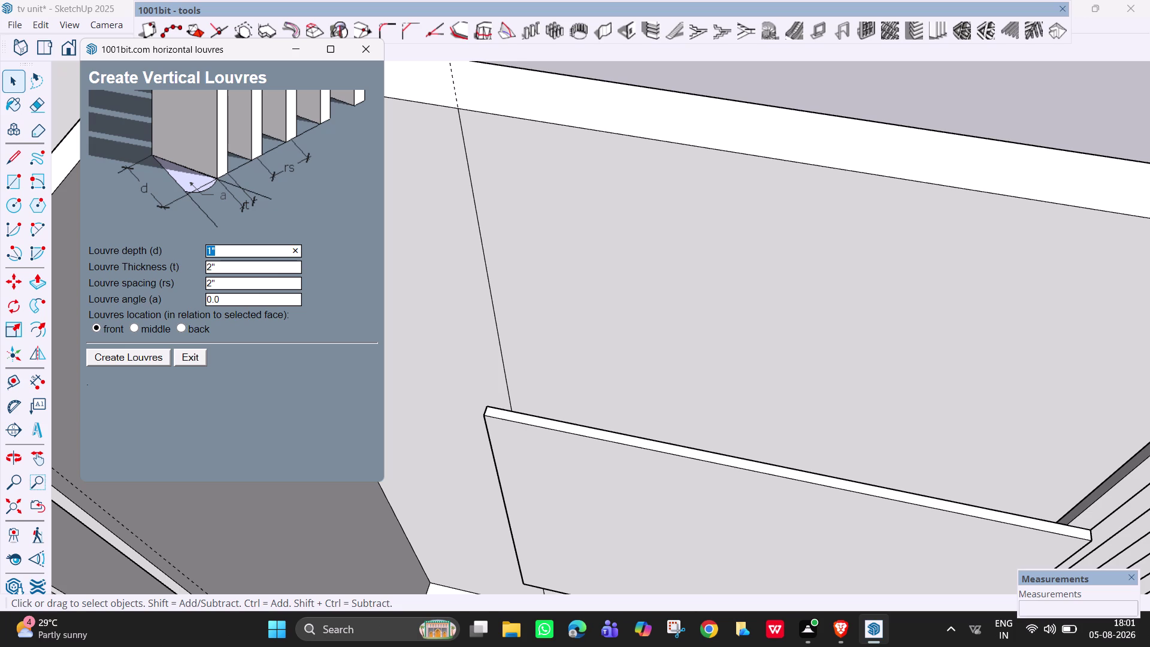
click(251, 279)
key(BackSpace)
key(1)
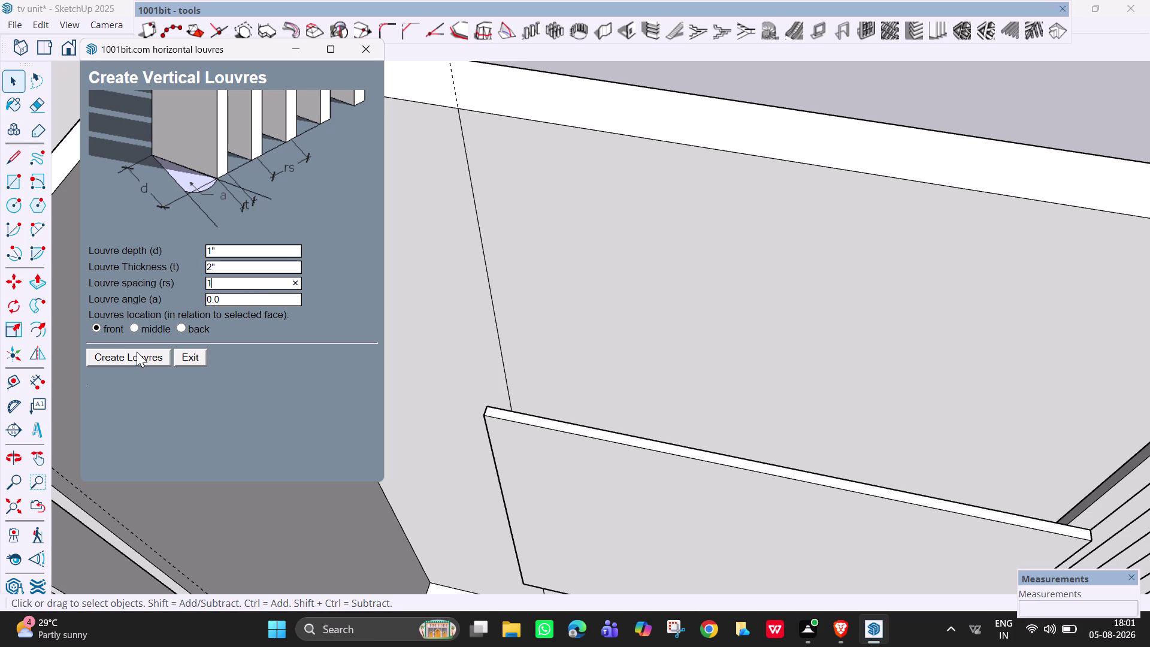
click(138, 354)
click(355, 257)
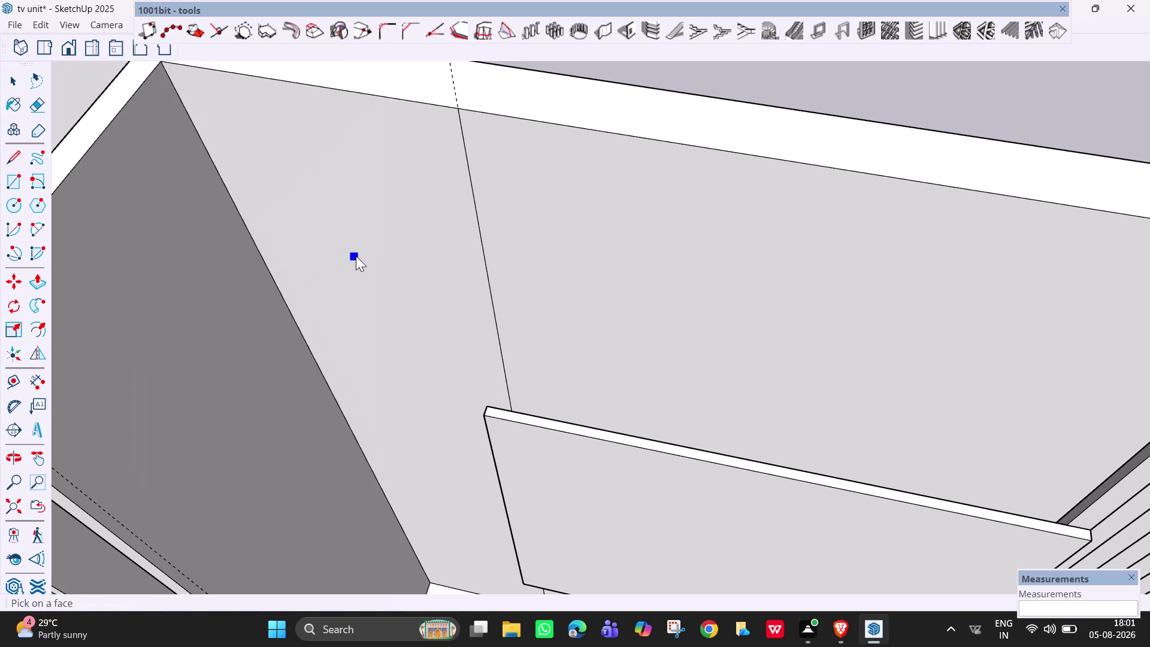
scroll(up, 3)
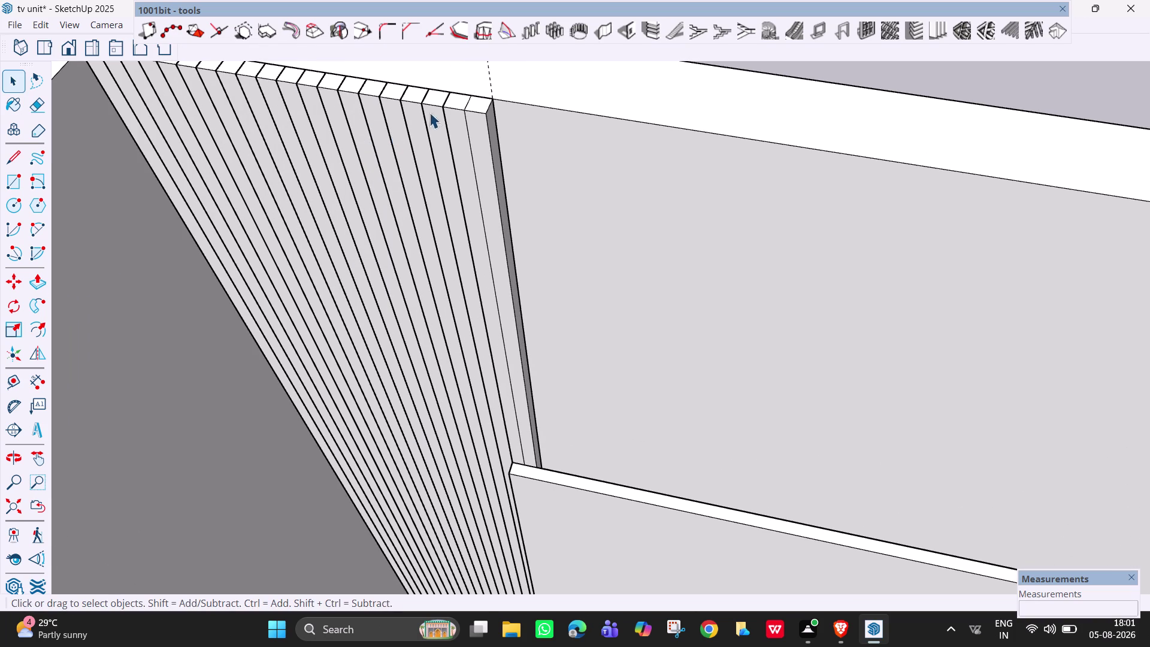
middle_drag(435, 109, 462, 43)
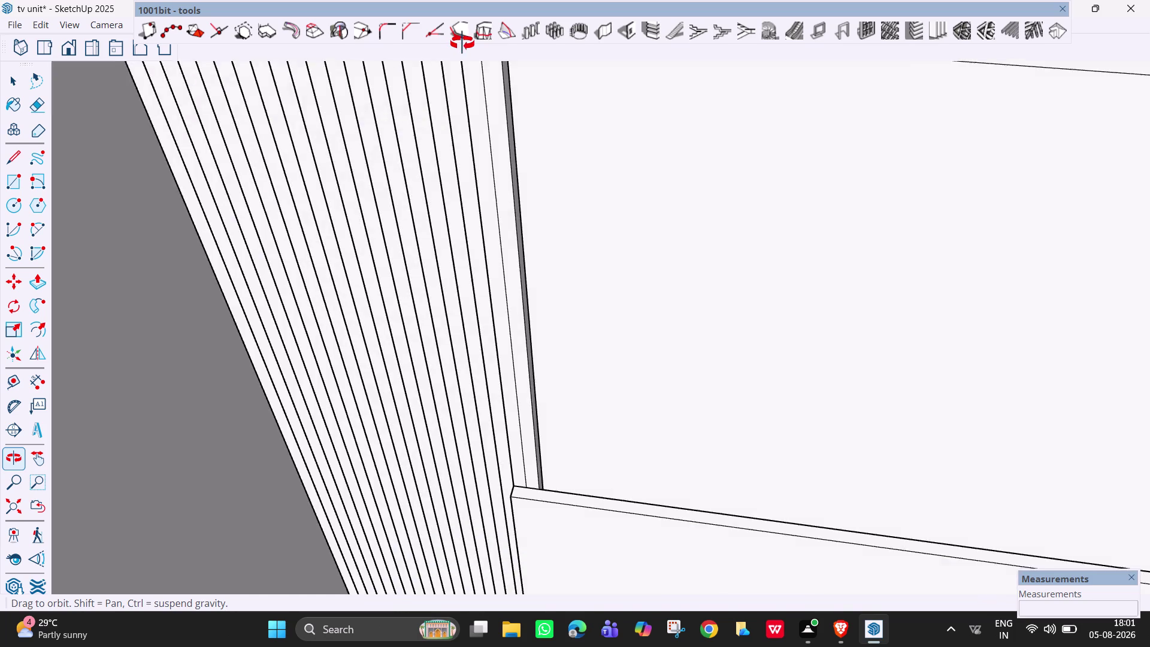
middle_drag(461, 43, 471, 246)
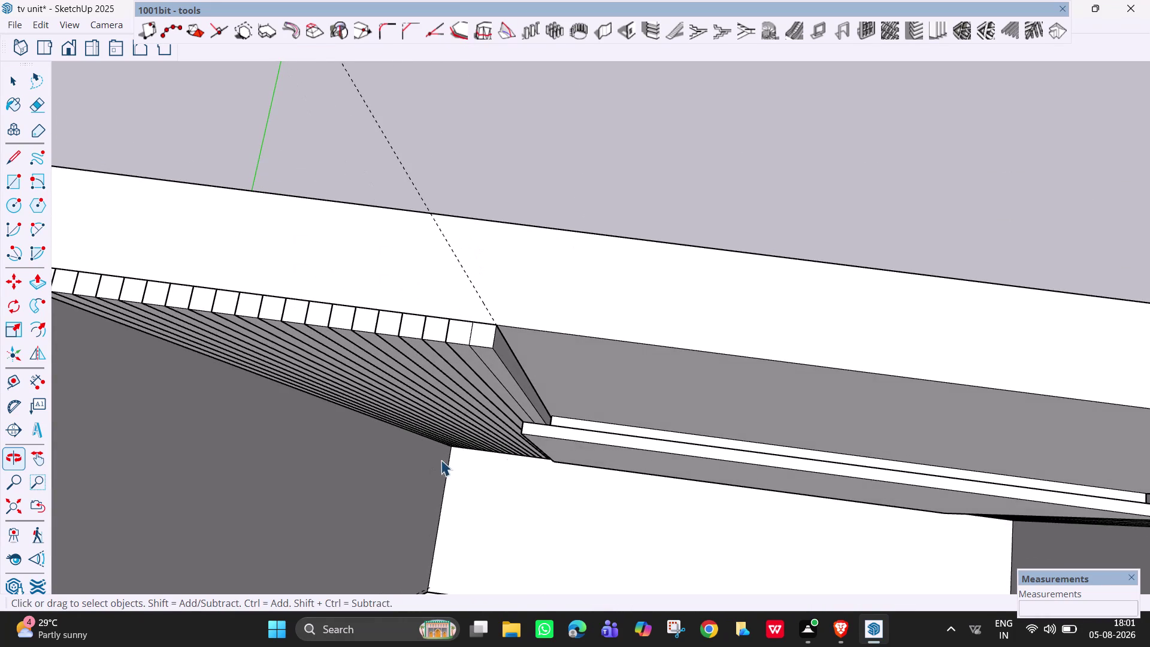
scroll(up, 3)
scroll(up, 3)
middle_drag(548, 434, 584, 419)
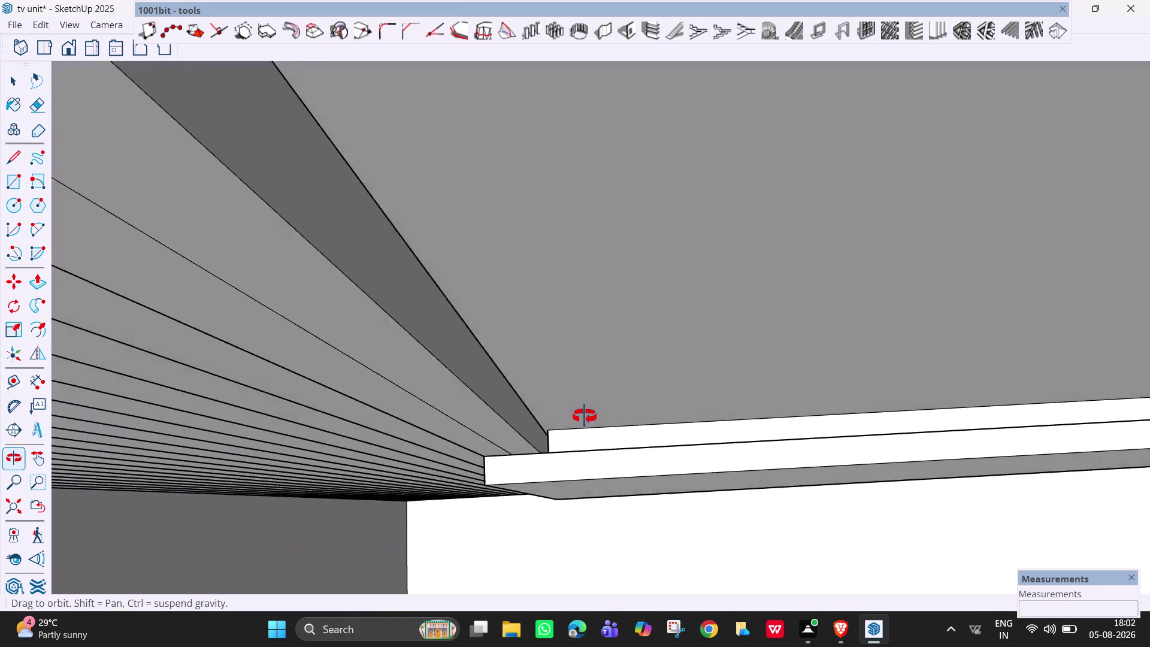
middle_drag(584, 419, 585, 417)
scroll(down, 3)
scroll(up, 3)
middle_drag(518, 462, 525, 477)
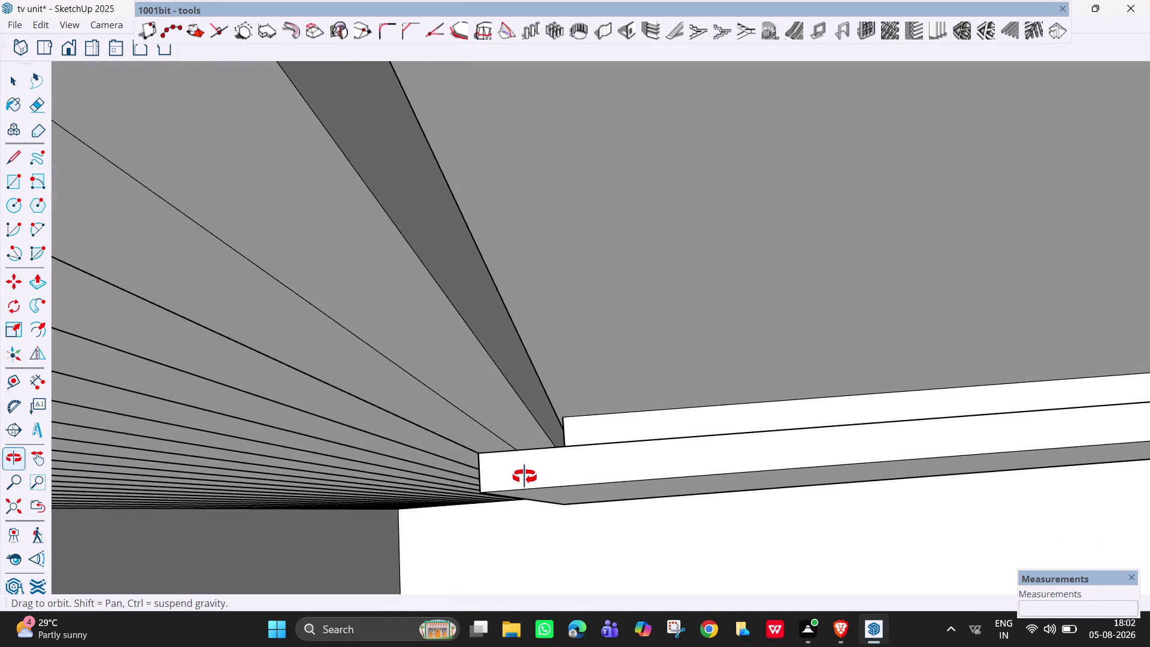
middle_drag(525, 477, 544, 391)
scroll(down, 3)
scroll(down, 3)
scroll(down, 3)
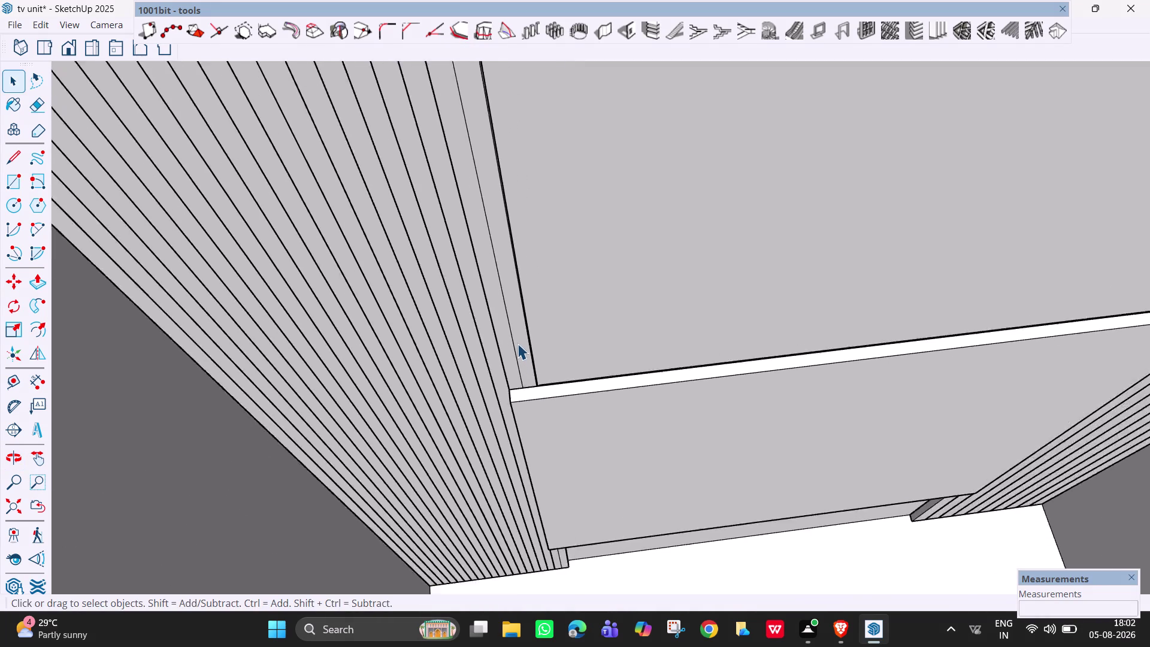
scroll(down, 3)
middle_drag(505, 201, 422, 169)
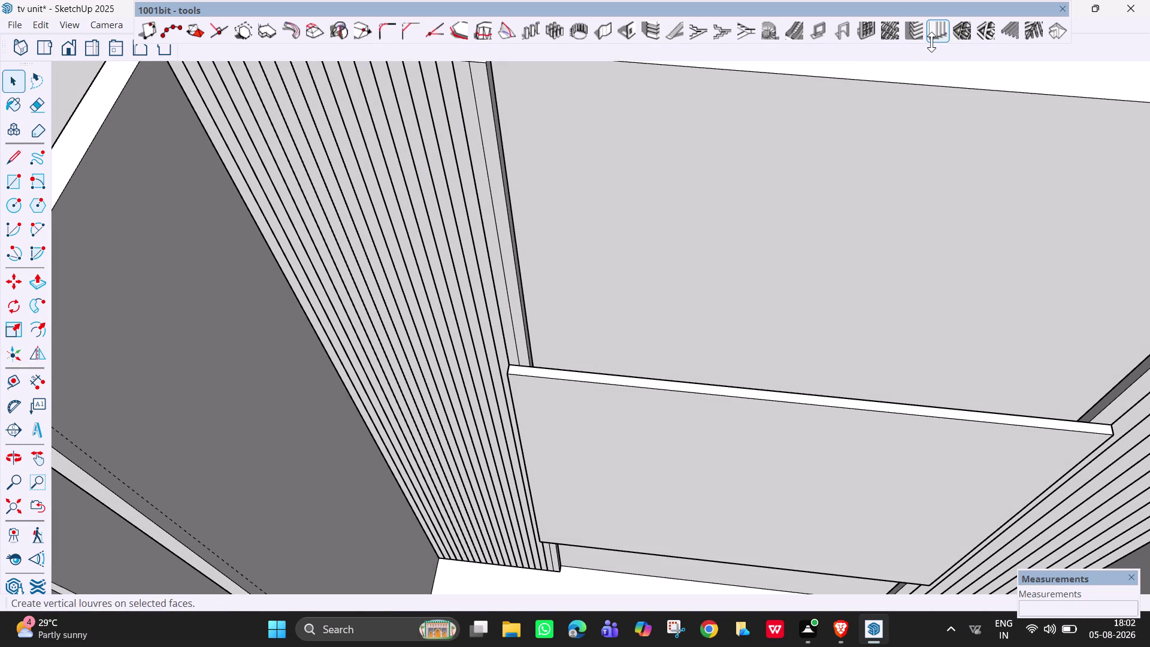
scroll(down, 3)
scroll(up, 3)
middle_drag(509, 109, 497, 170)
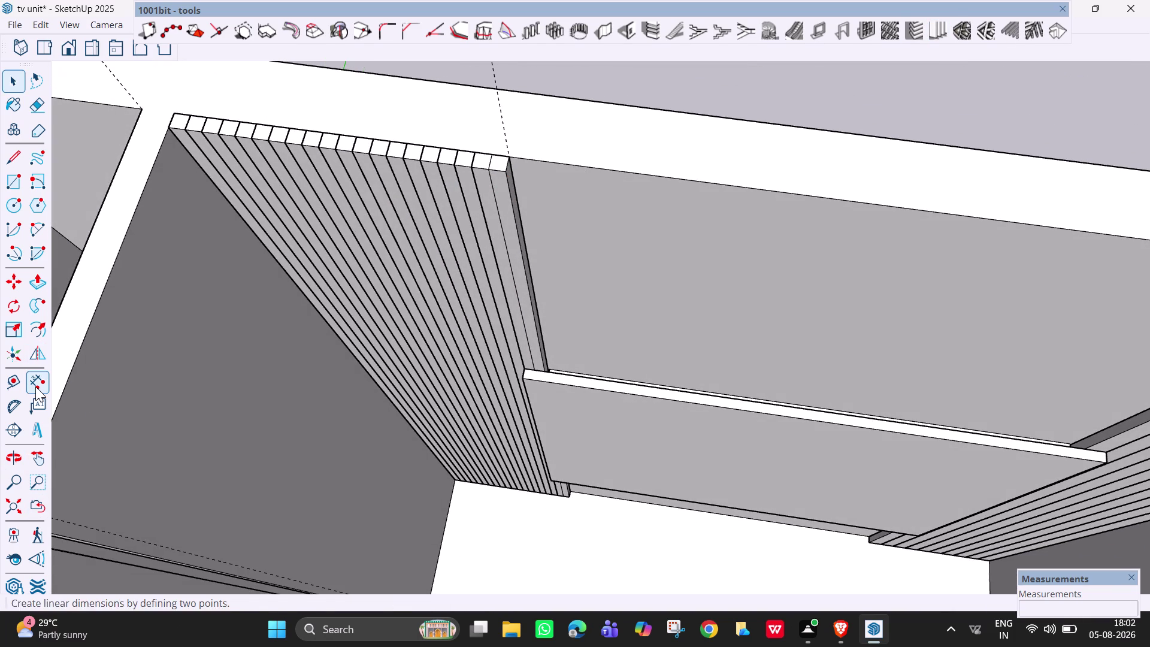
click(36, 387)
click(503, 172)
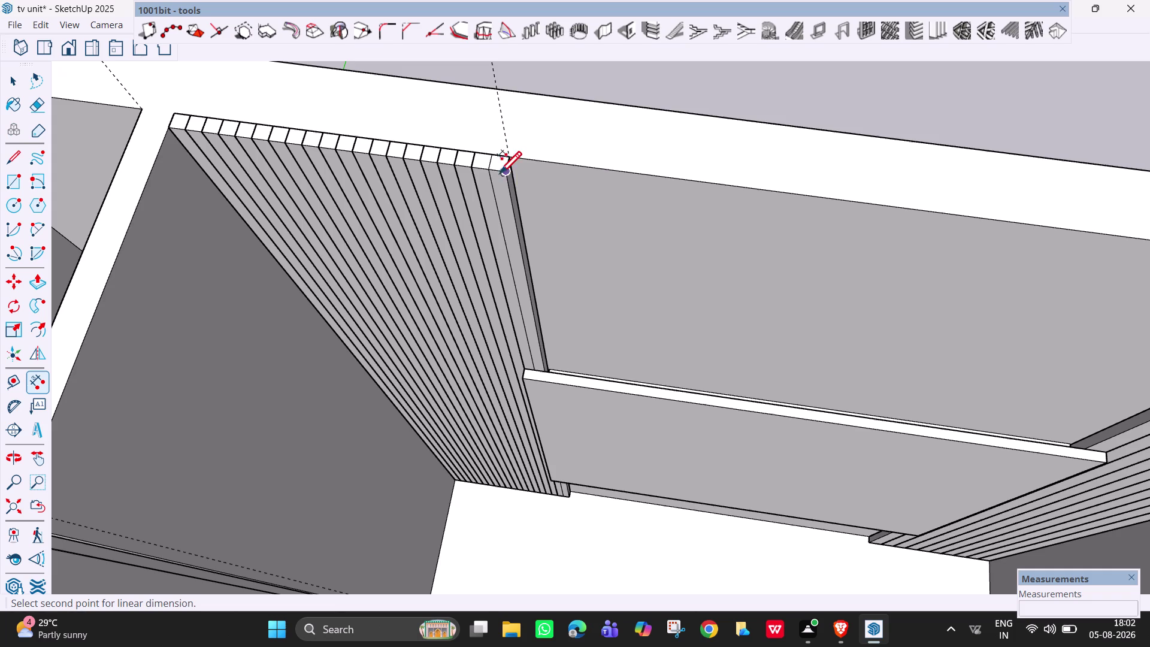
key(Escape)
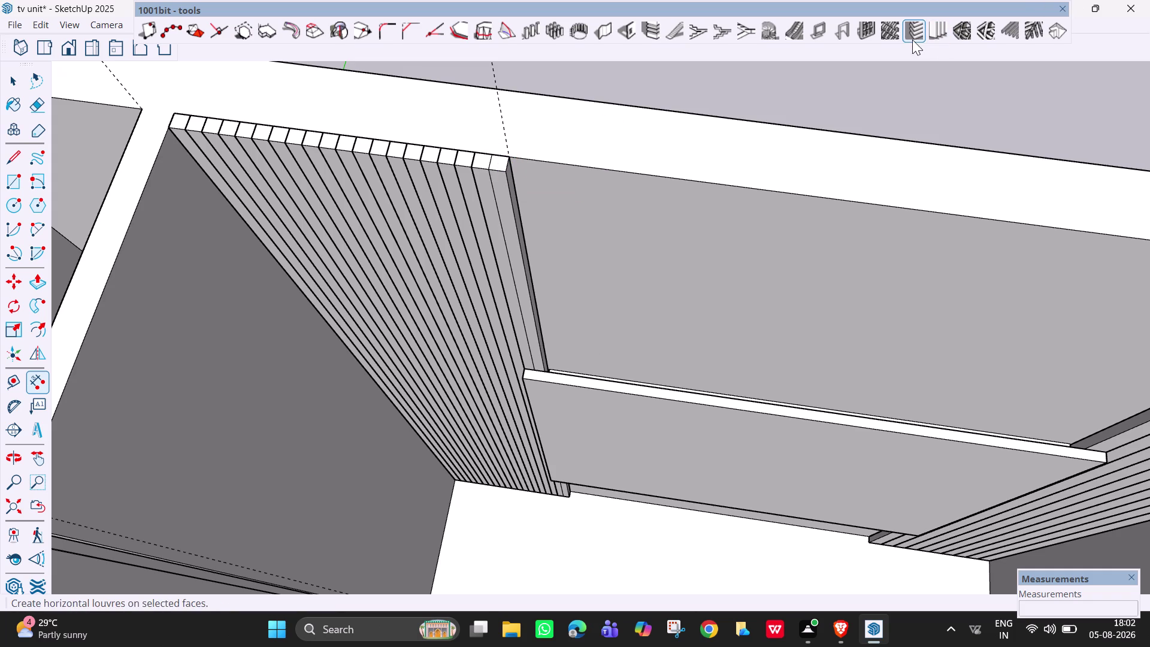
key(ctrl+z)
click(943, 30)
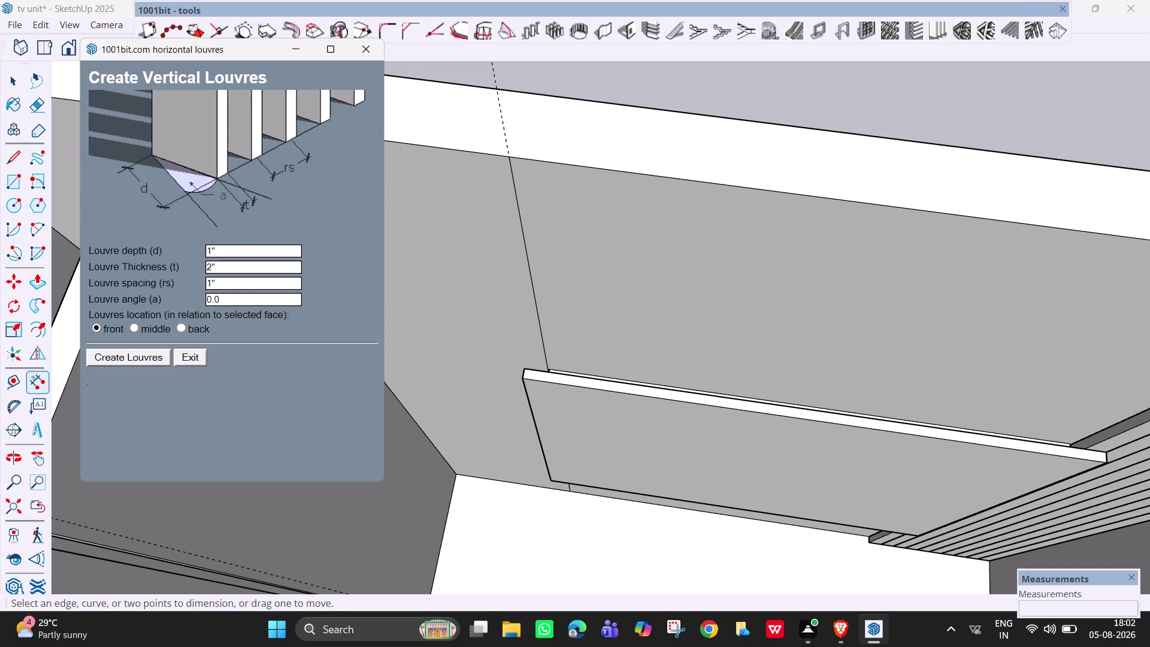
click(245, 270)
key(BackSpace)
key(1)
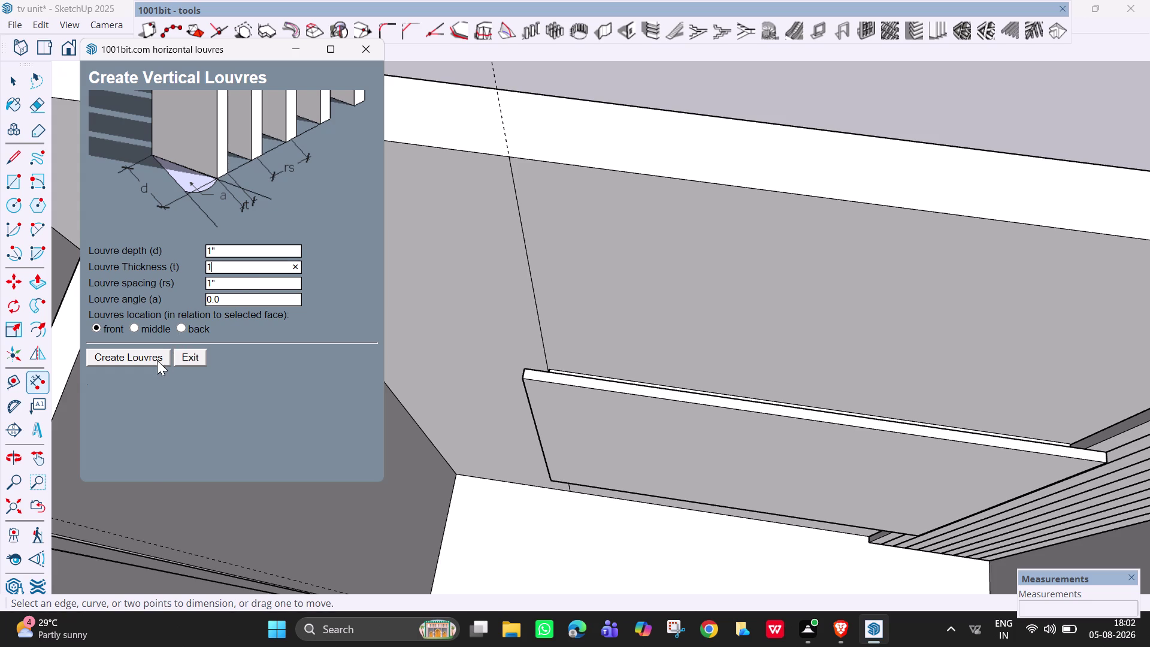
click(157, 360)
click(421, 245)
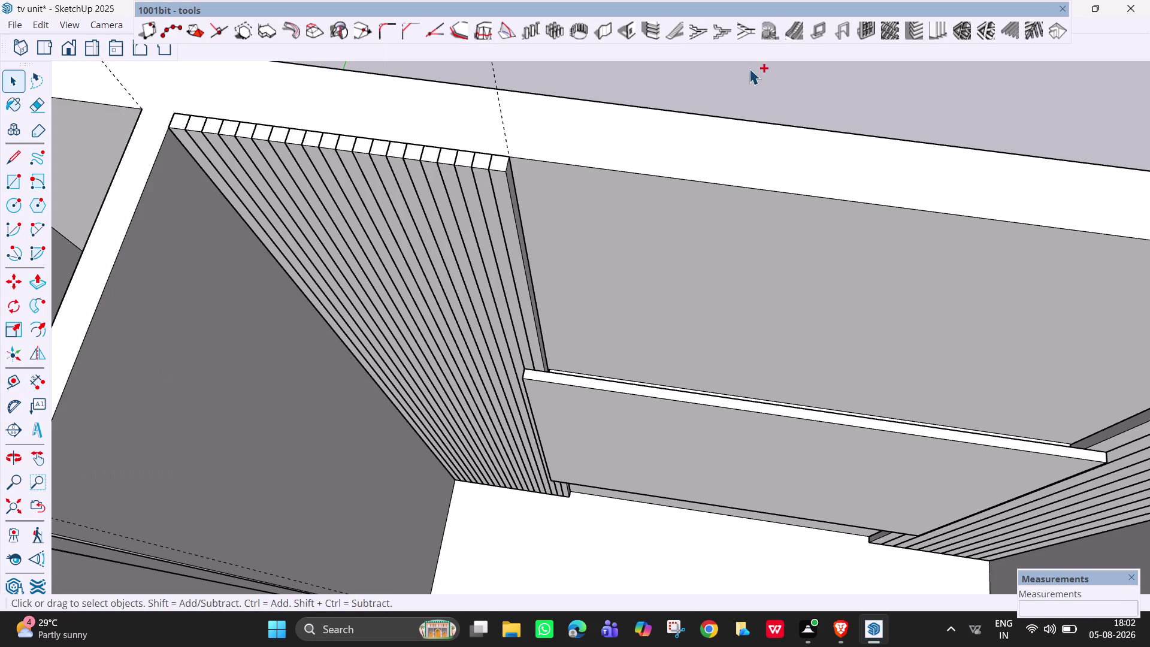
key(ctrl+z)
click(945, 27)
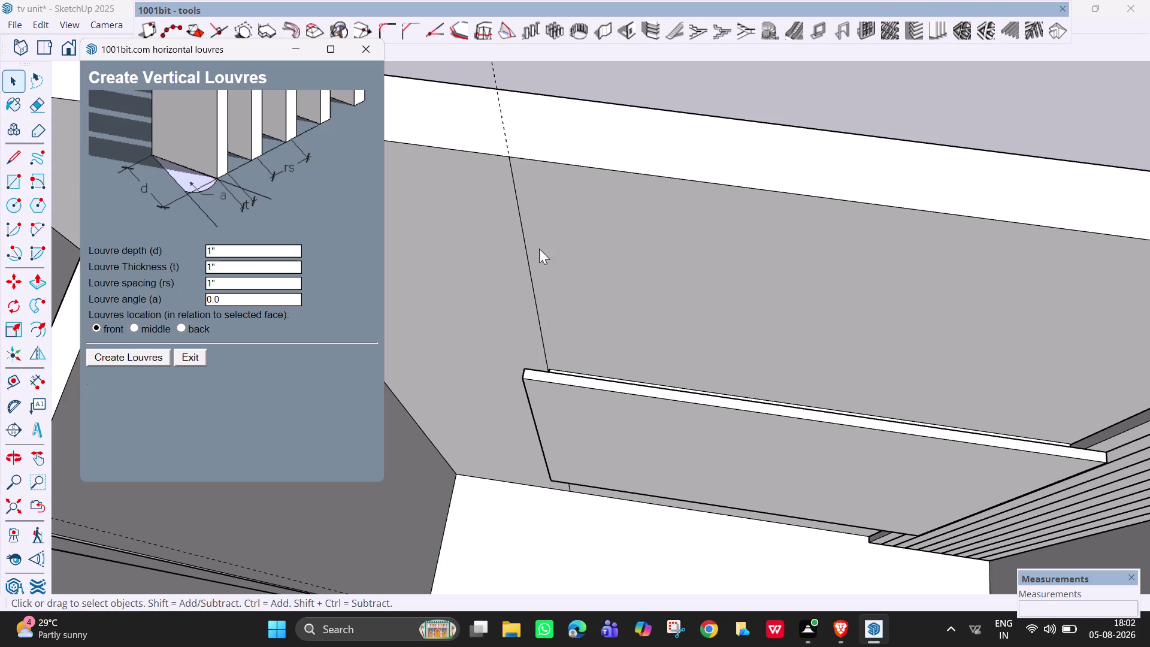
click(247, 268)
key(BackSpace)
key(4)
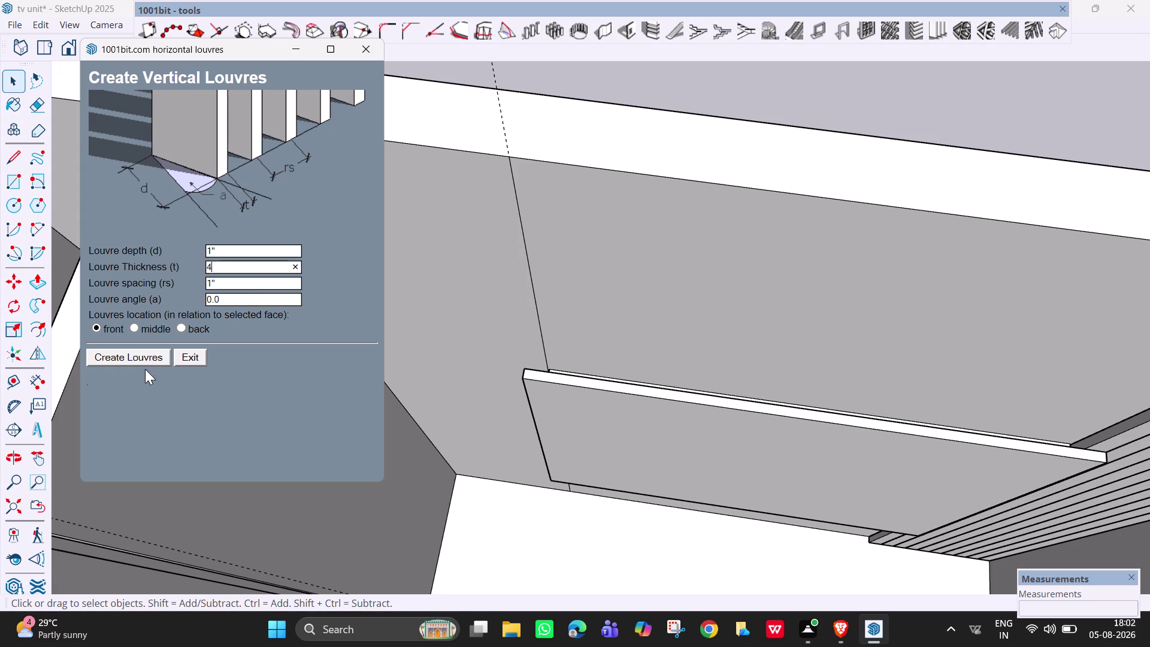
click(145, 357)
click(402, 284)
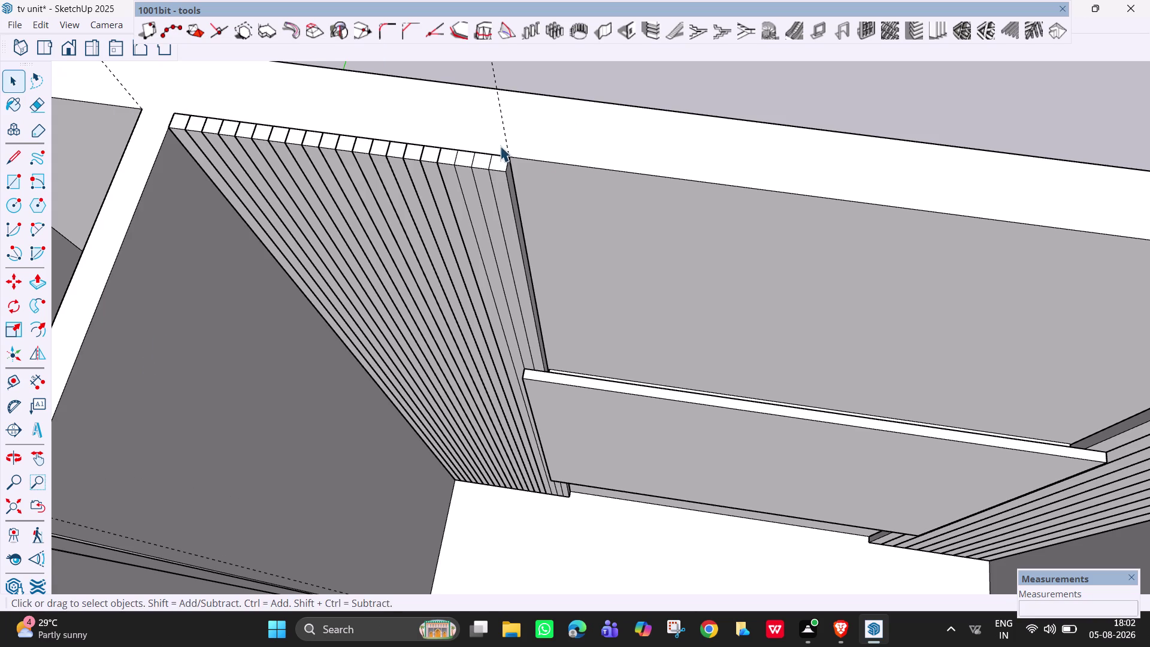
key(ctrl+z)
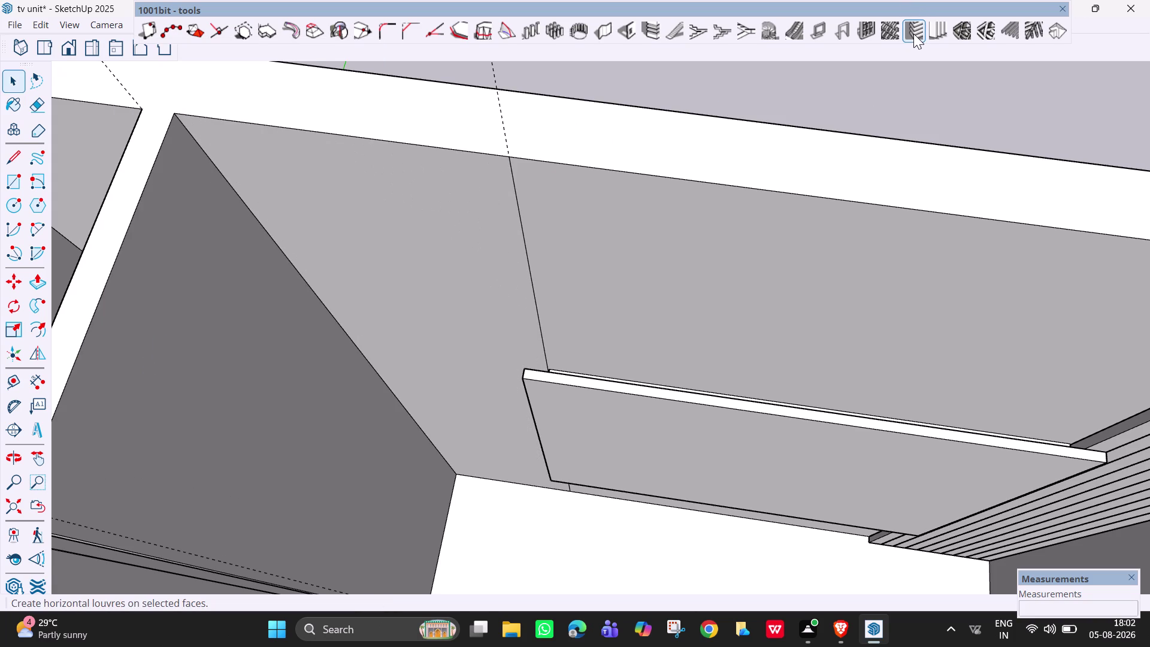
Set louvre thickness 3 and spacing 5 in Create Vertical Louvres.
click(914, 34)
click(820, 74)
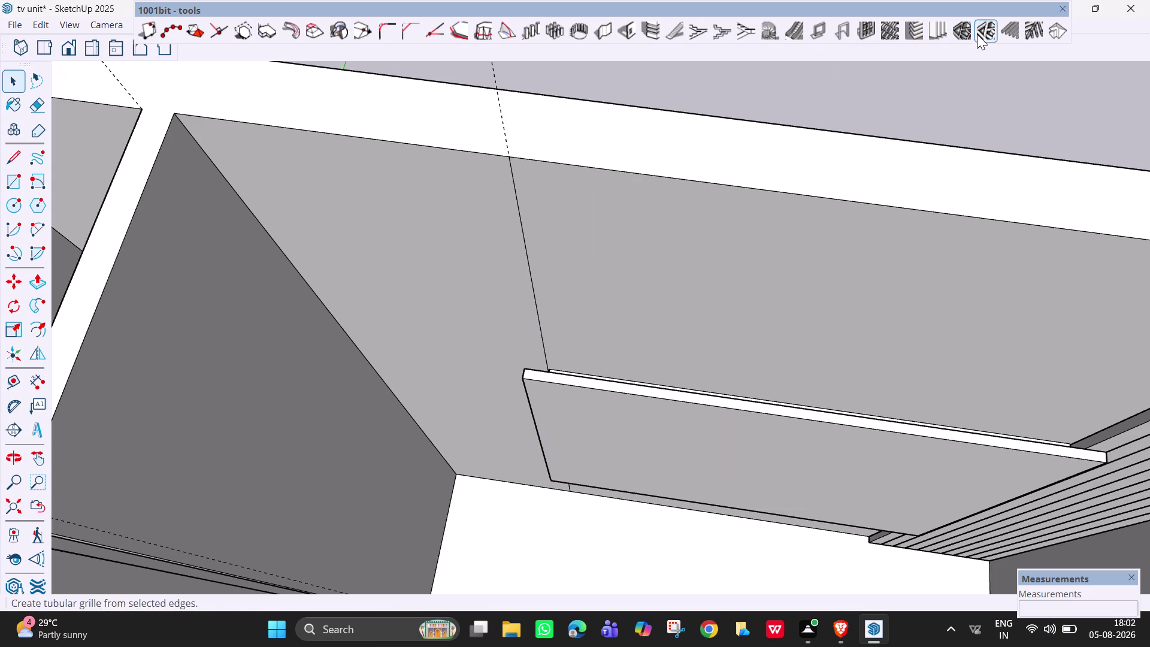
click(943, 24)
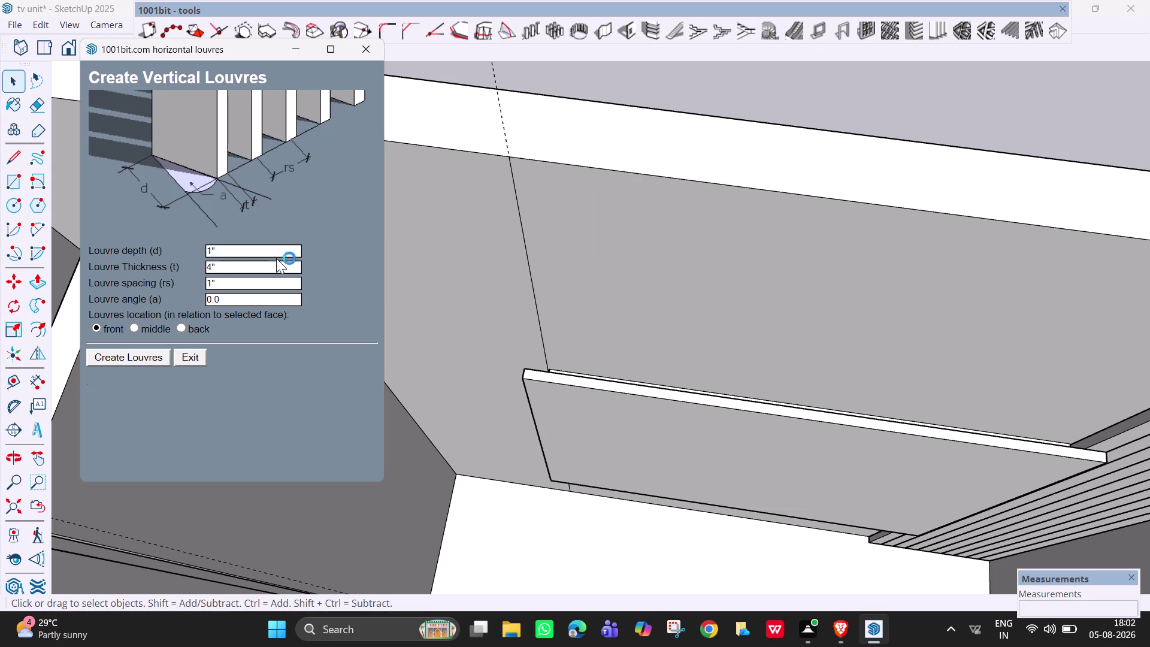
click(270, 285)
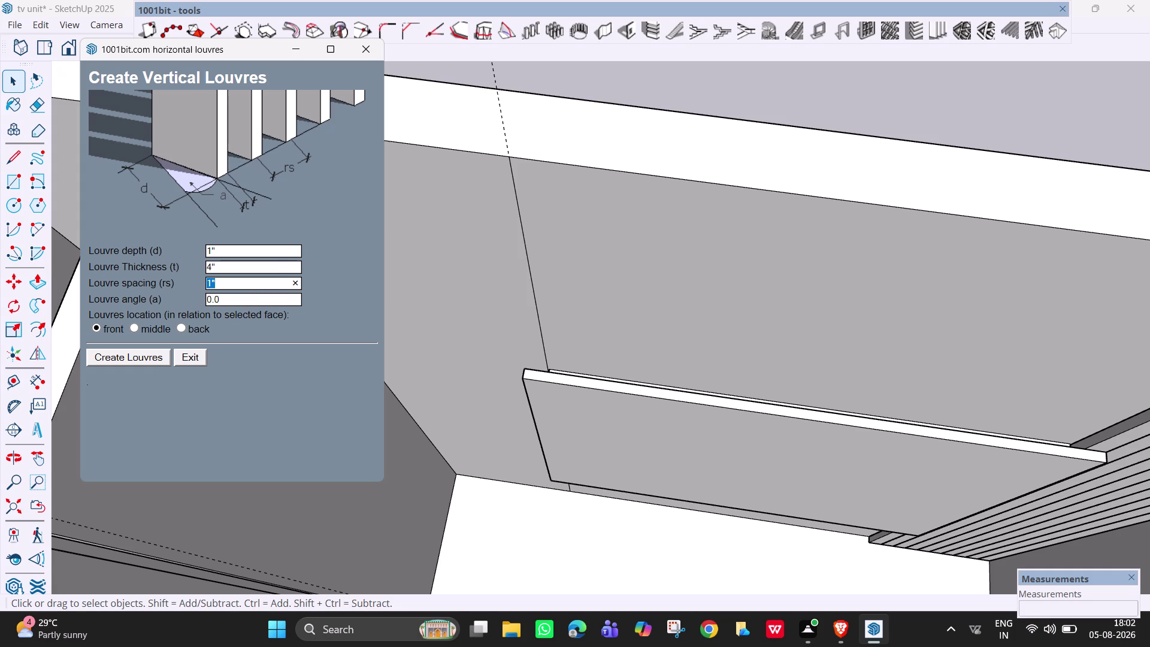
click(272, 262)
key(BackSpace)
key(3)
click(266, 282)
key(BackSpace)
key(5)
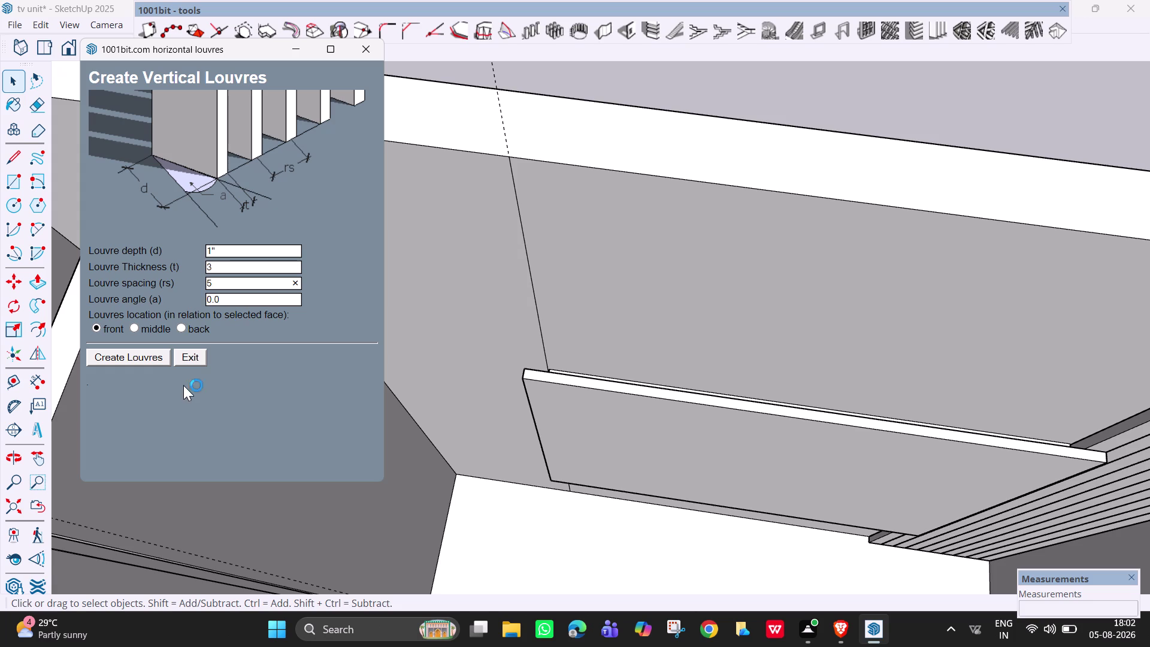
Create the wide slats on the left wall face and orbit to inspect them.
click(160, 351)
click(369, 282)
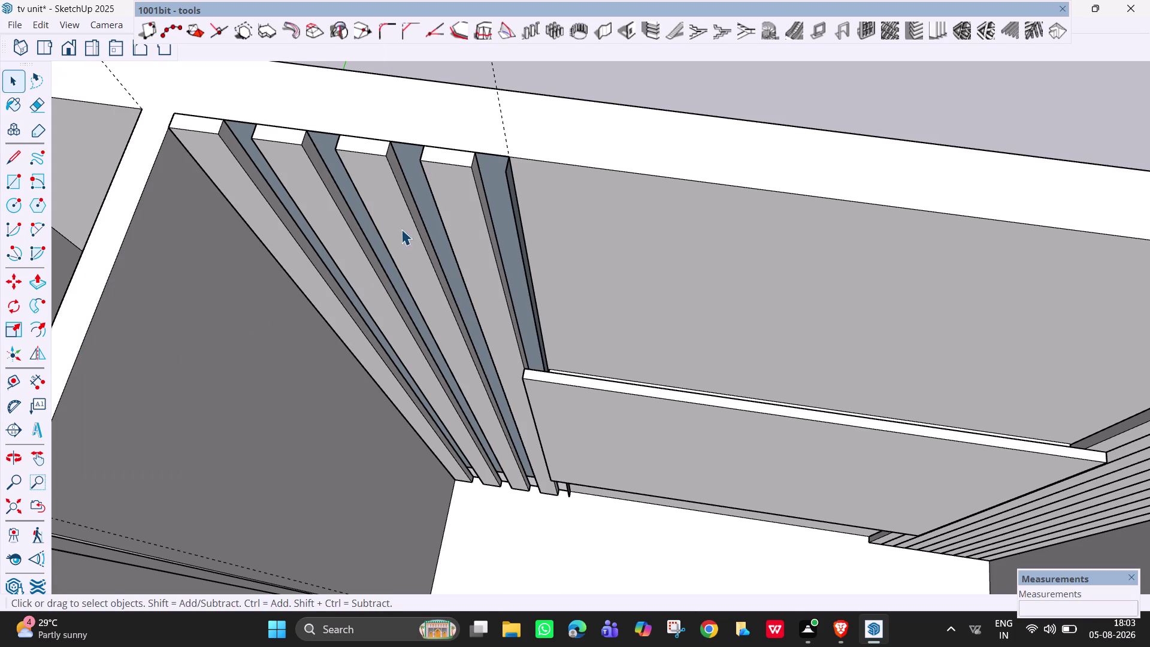
middle_drag(474, 209, 526, 186)
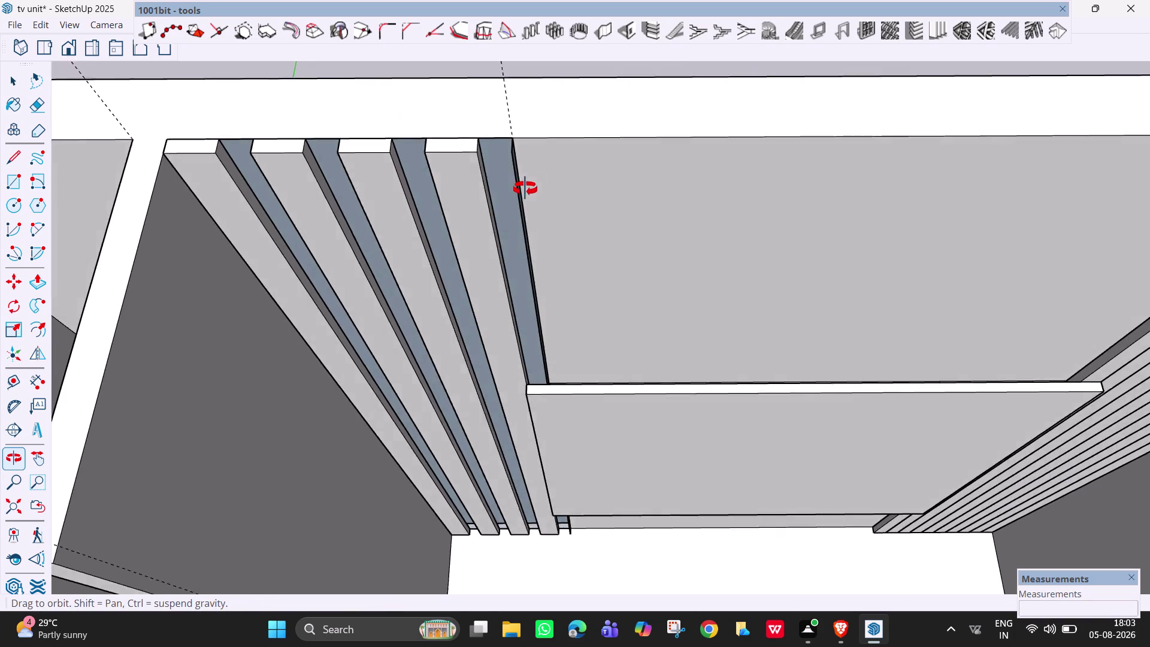
Undo the wide slats and retry the louvres at thickness 2.
middle_drag(526, 186, 482, 177)
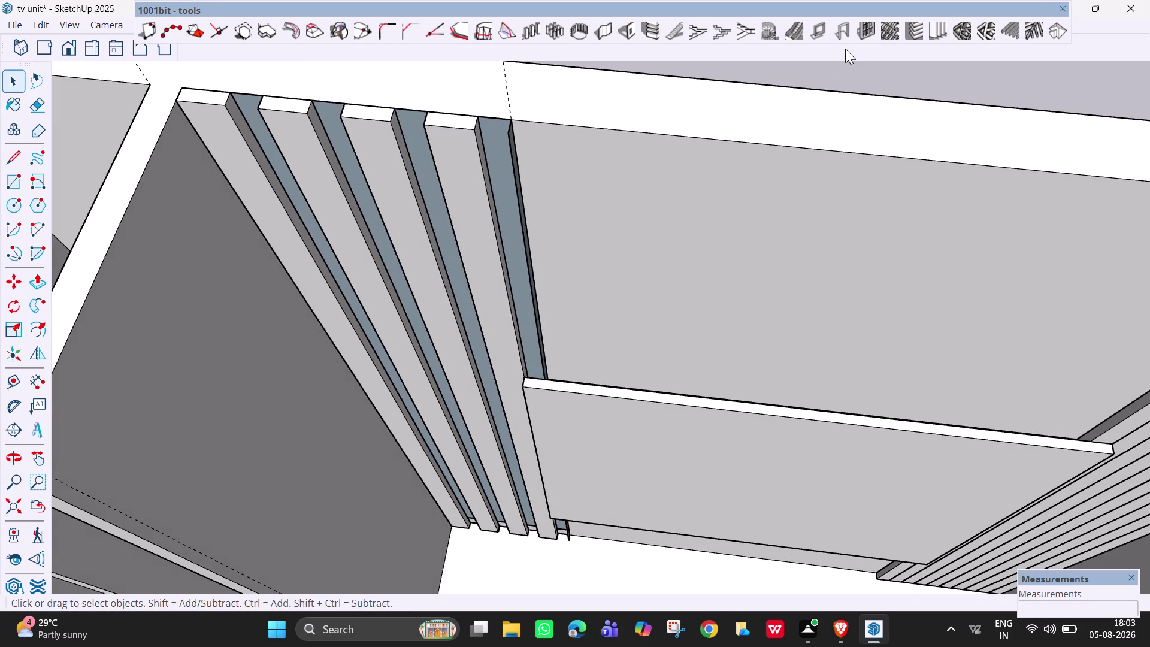
key(ctrl+z)
click(941, 26)
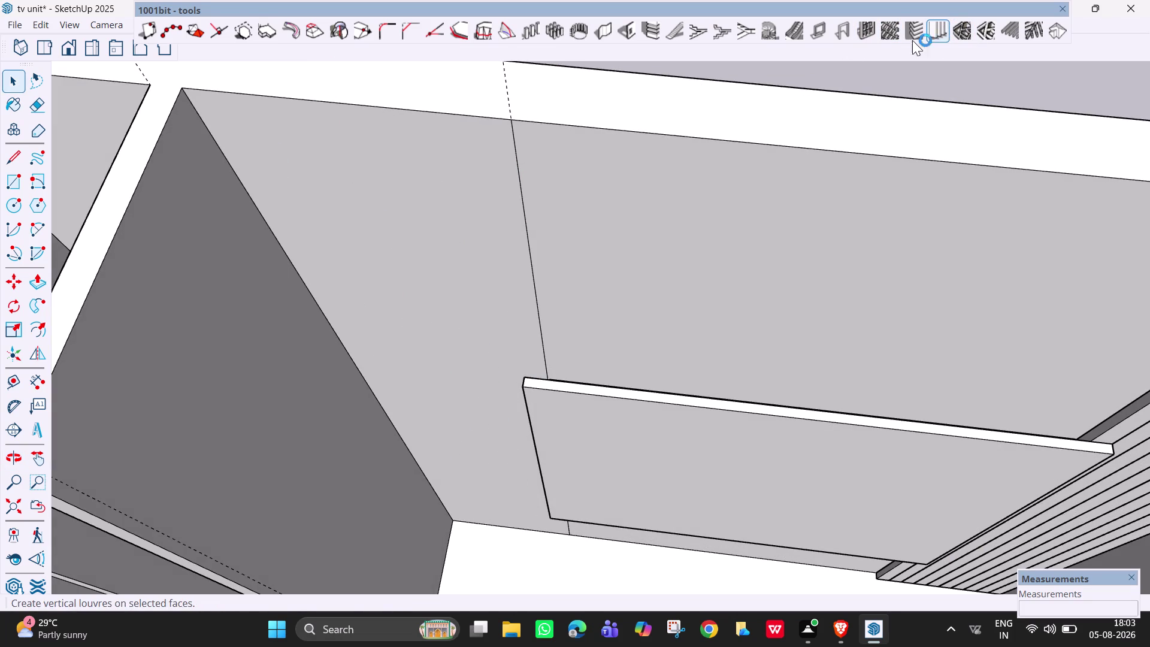
click(240, 268)
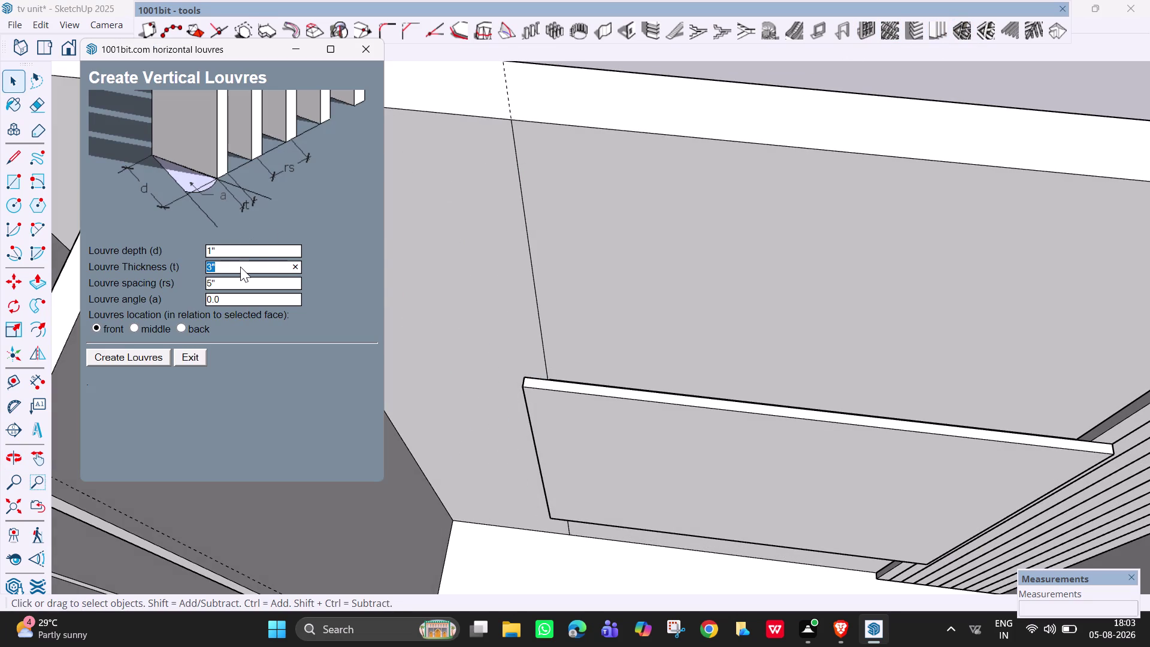
key(BackSpace)
key(2)
click(240, 286)
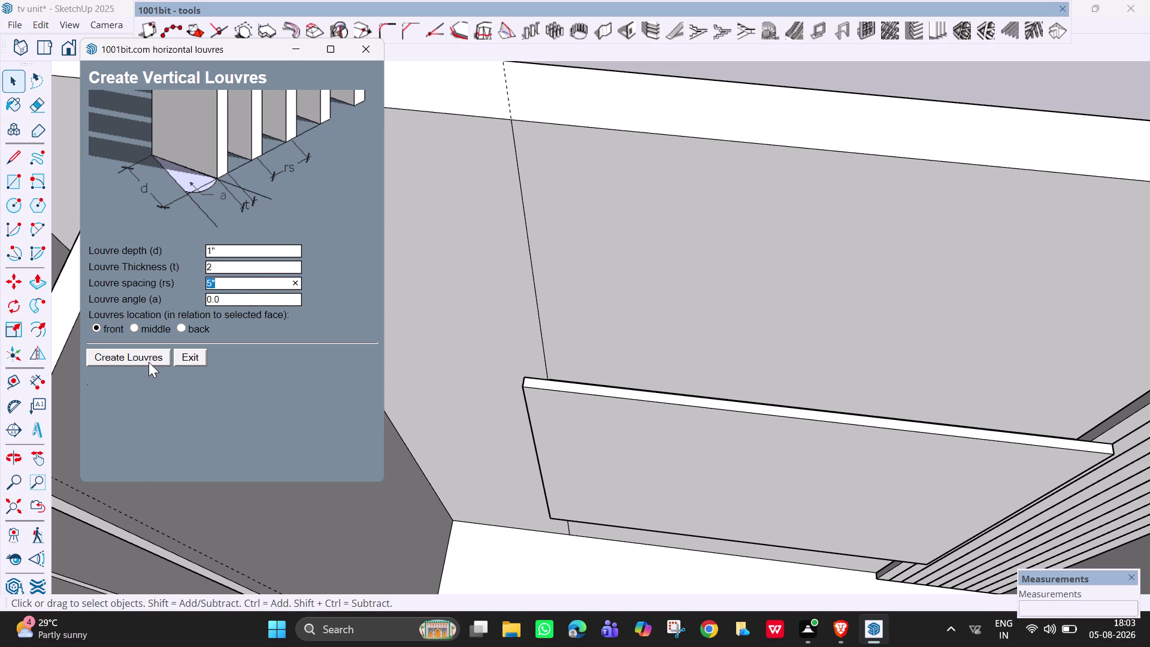
click(148, 361)
click(396, 304)
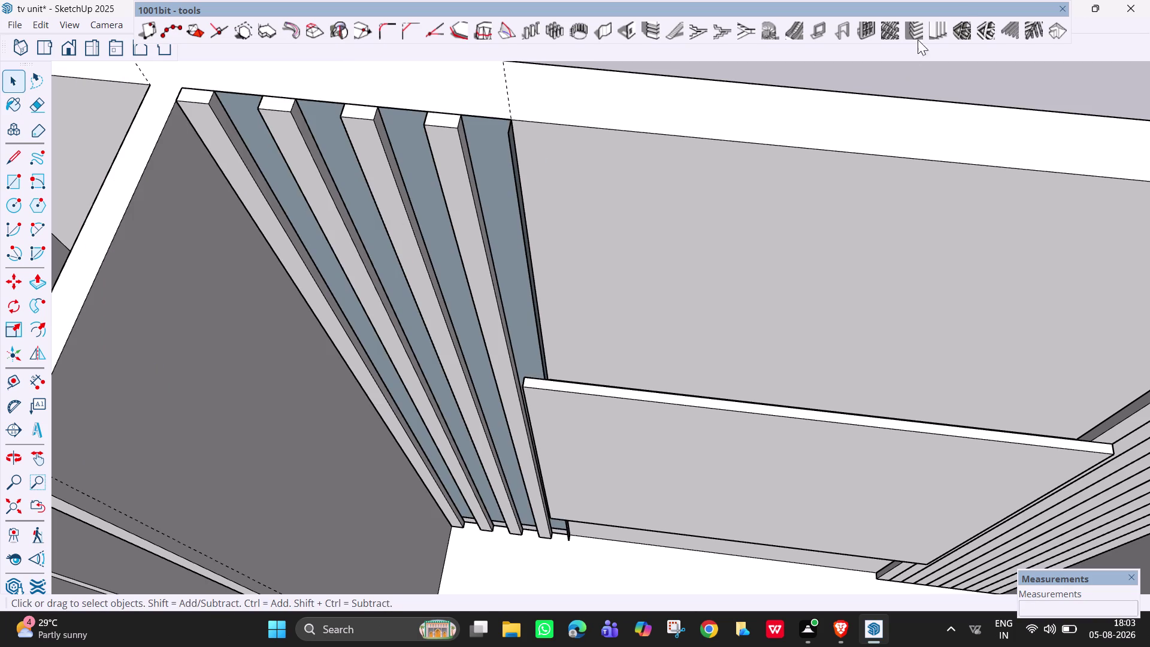
Undo again and set the louvre spacing to 3, ready to create.
key(ctrl+z)
click(946, 21)
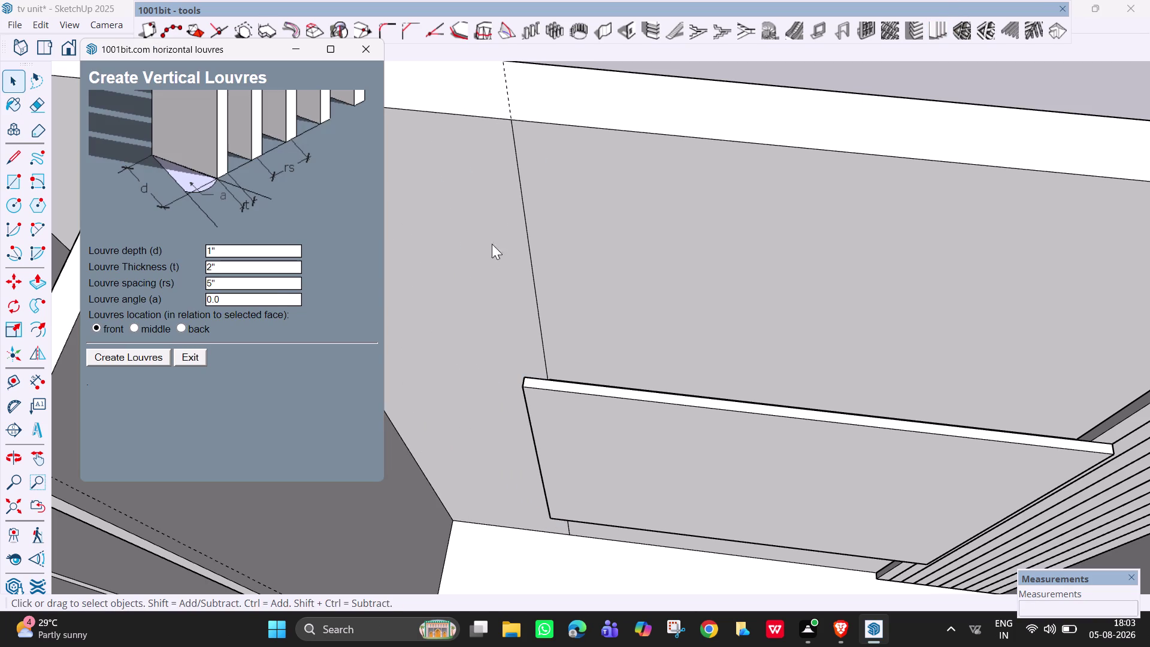
click(271, 290)
click(269, 285)
key(BackSpace)
key(3)
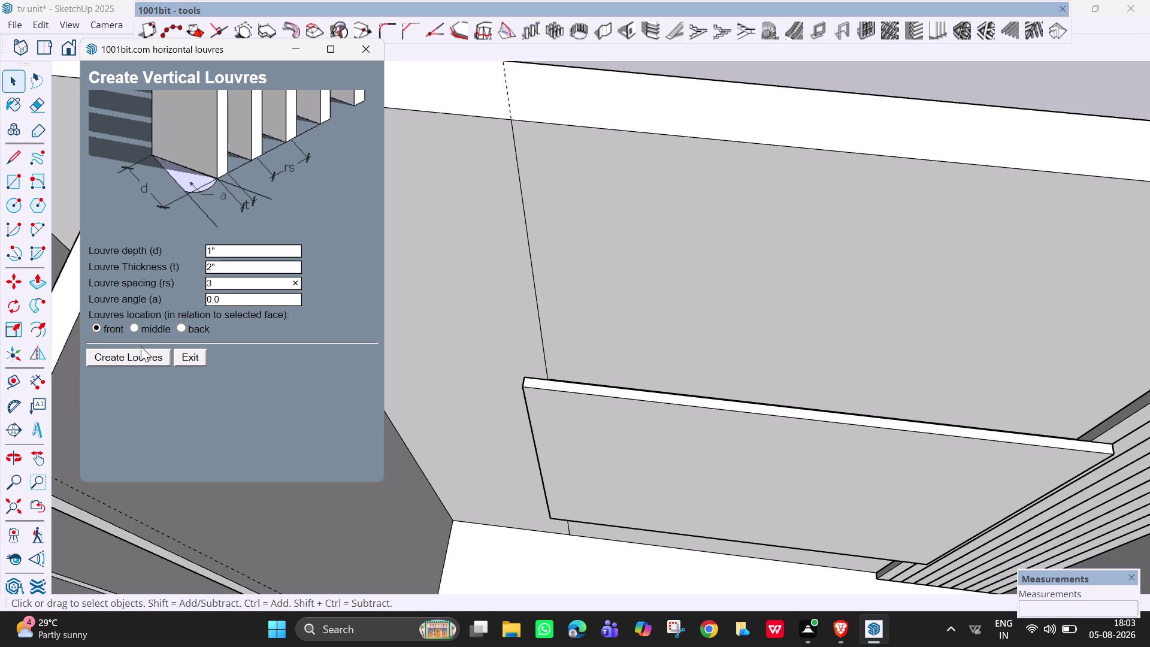
click(141, 346)
click(152, 360)
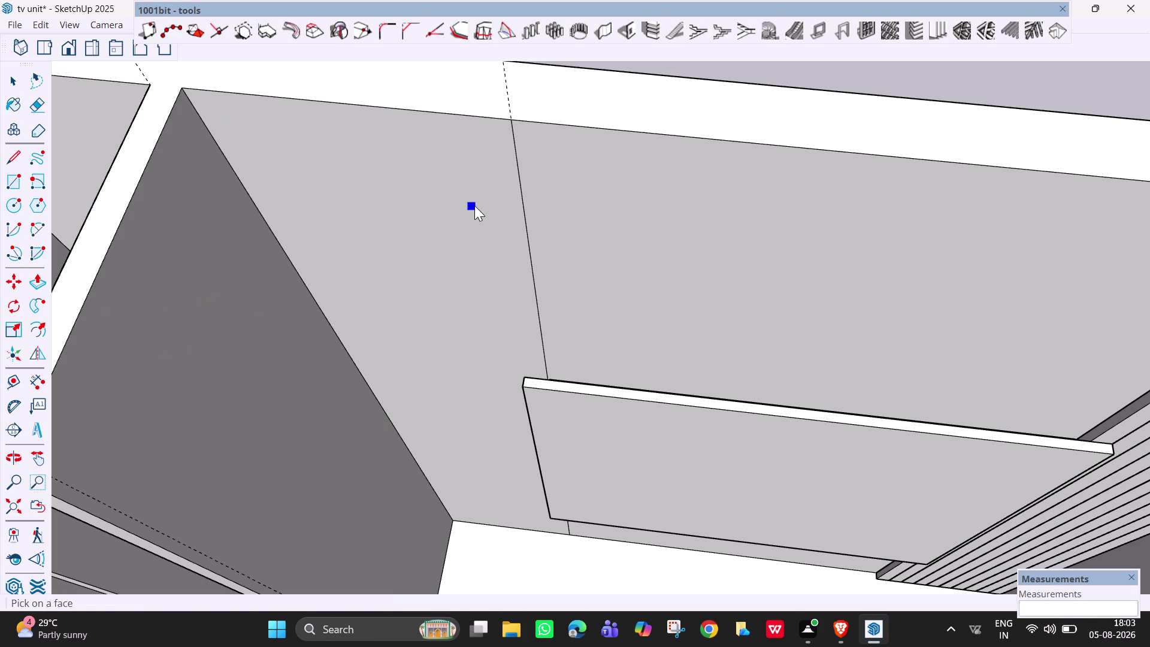
Apply the 2-thick, 3-spaced slats to the wall left of the panel and inspect them.
click(474, 206)
scroll(down, 3)
middle_drag(417, 328, 414, 148)
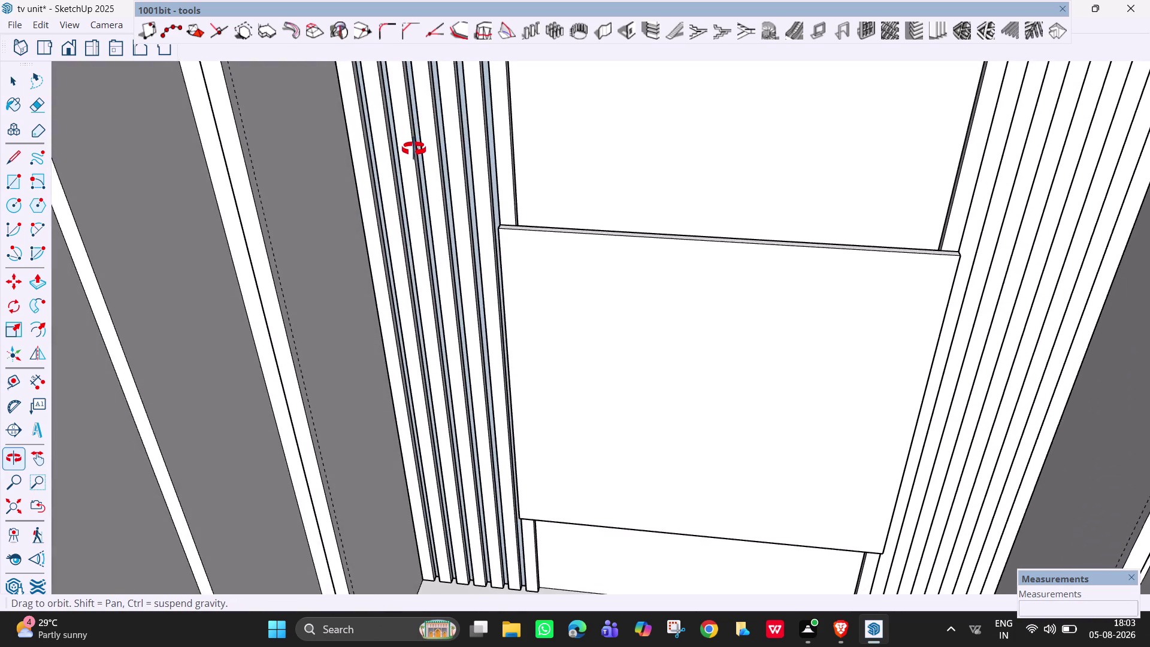
middle_drag(414, 148, 435, 214)
scroll(down, 3)
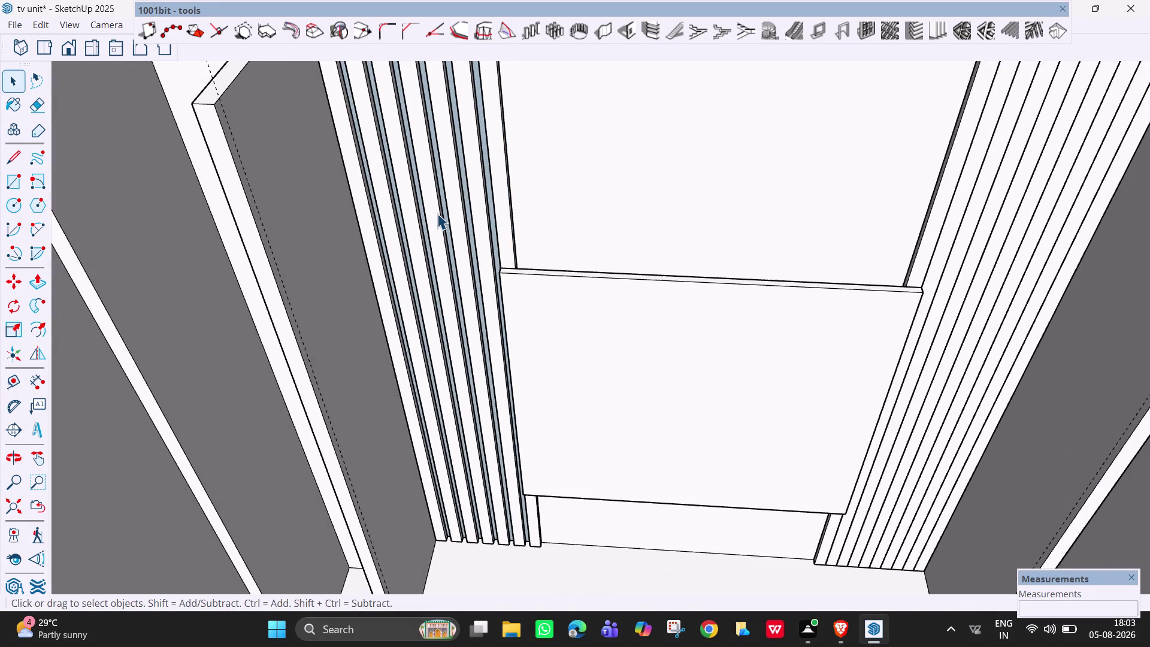
scroll(down, 3)
middle_drag(438, 218, 429, 278)
Undo them and reapply slats to the left wall with thickness 1 and spacing 2.
key(ctrl+z)
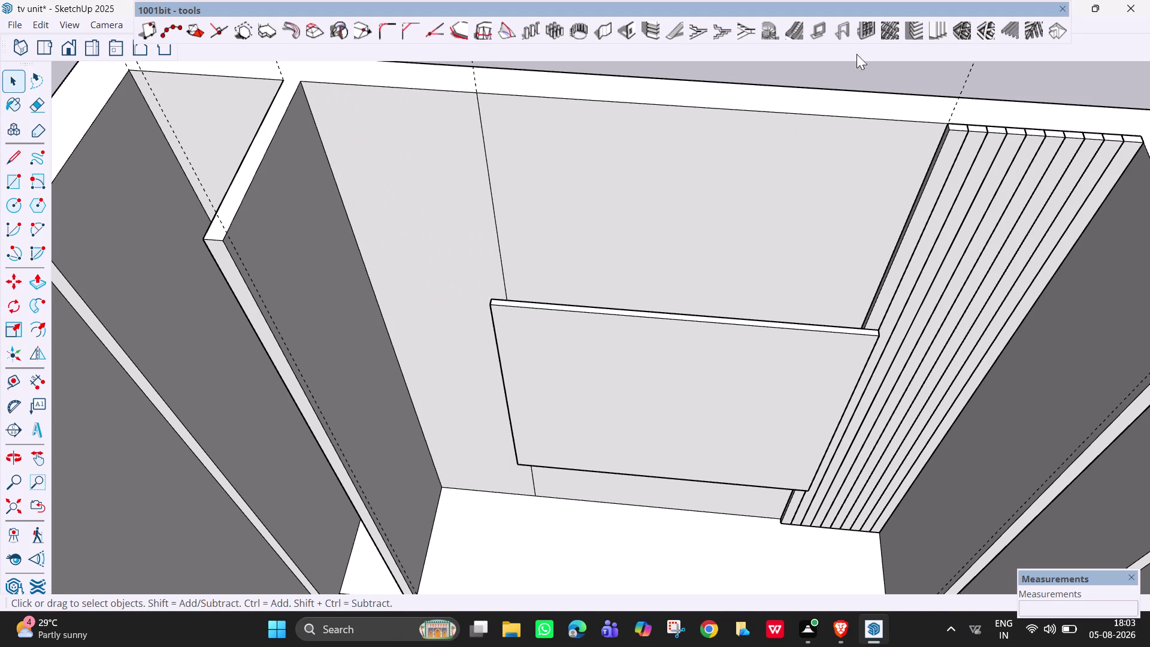
click(929, 24)
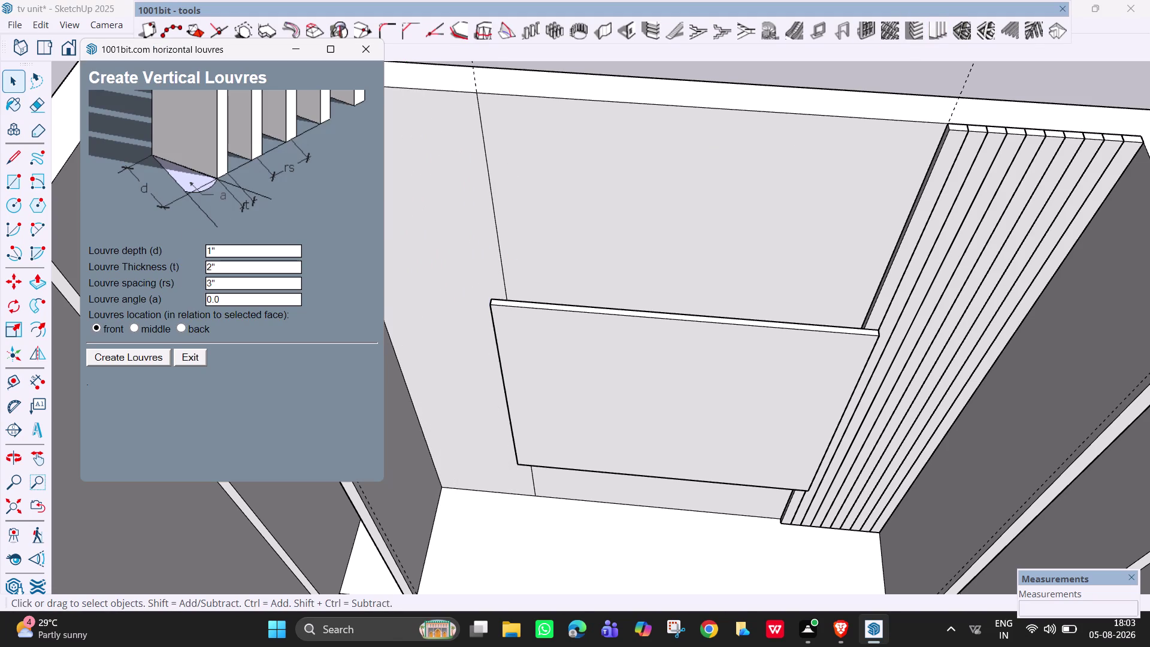
click(227, 269)
key(BackSpace)
key(1)
click(236, 284)
key(BackSpace)
key(2)
click(117, 361)
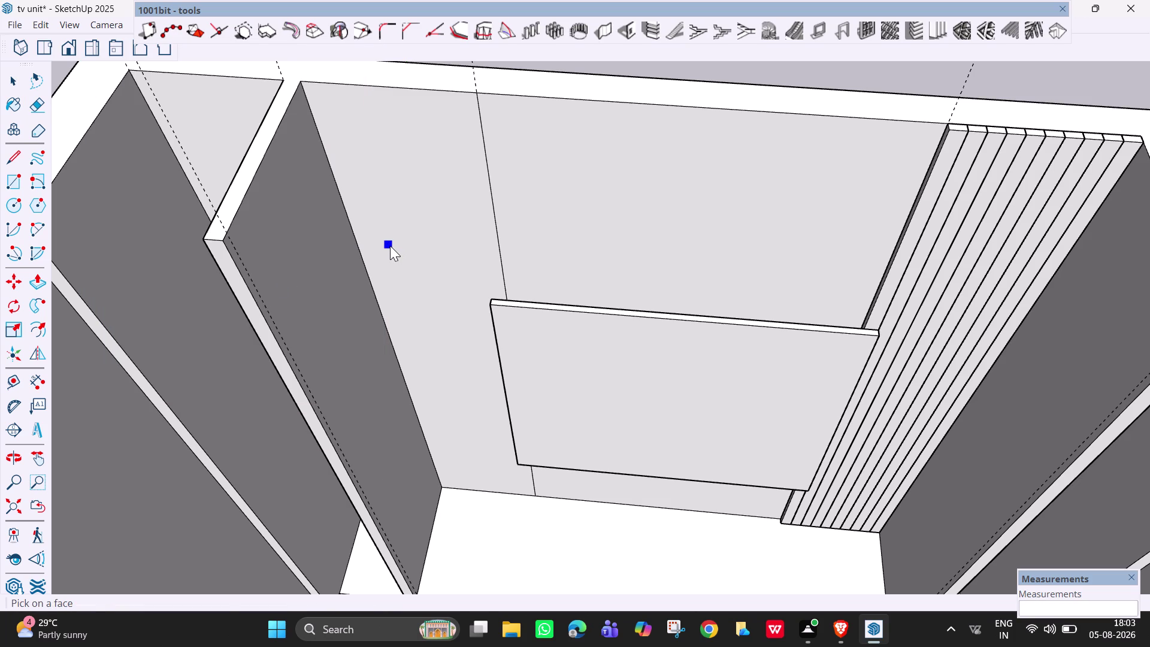
click(403, 241)
Orbit around the TV unit to compare the slat sections, then undo the left slats.
middle_drag(504, 184, 521, 144)
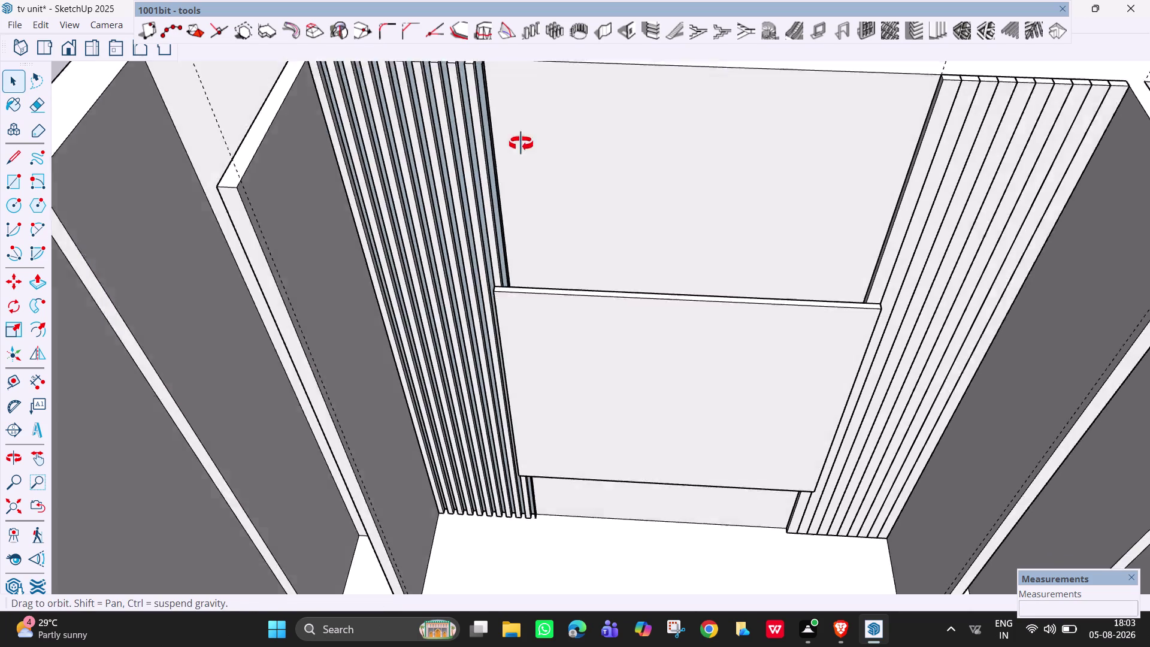
middle_drag(522, 144, 566, 72)
scroll(down, 3)
scroll(down, 3)
middle_drag(685, 152, 594, 221)
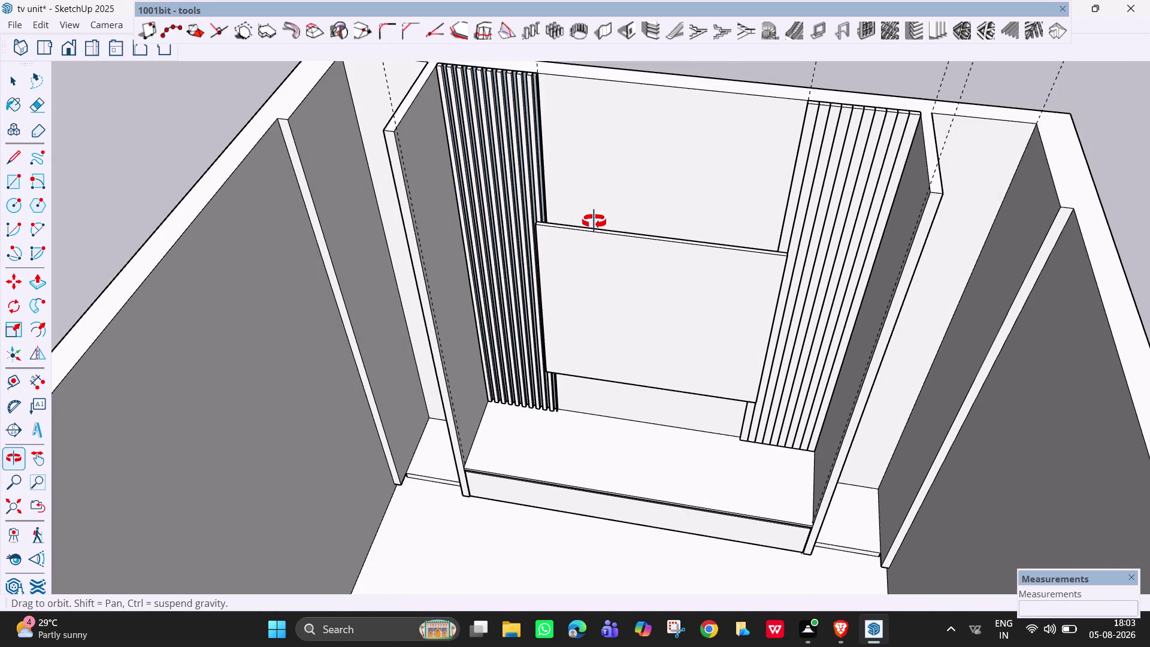
middle_drag(594, 221, 634, 176)
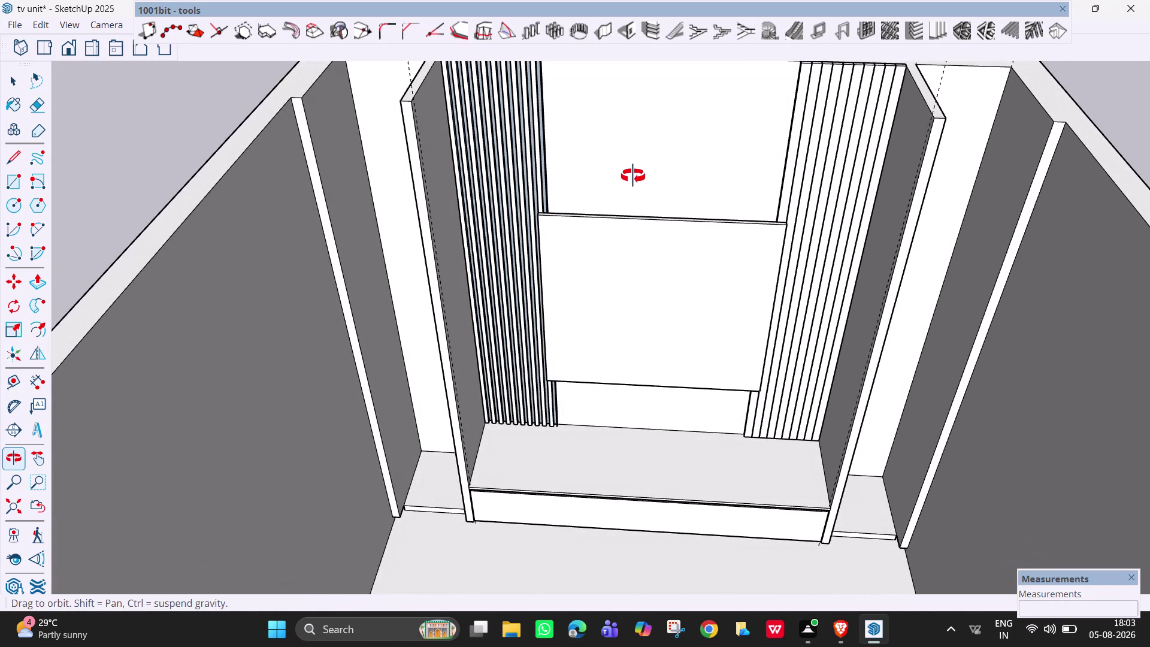
middle_drag(634, 176, 632, 177)
middle_drag(518, 130, 477, 249)
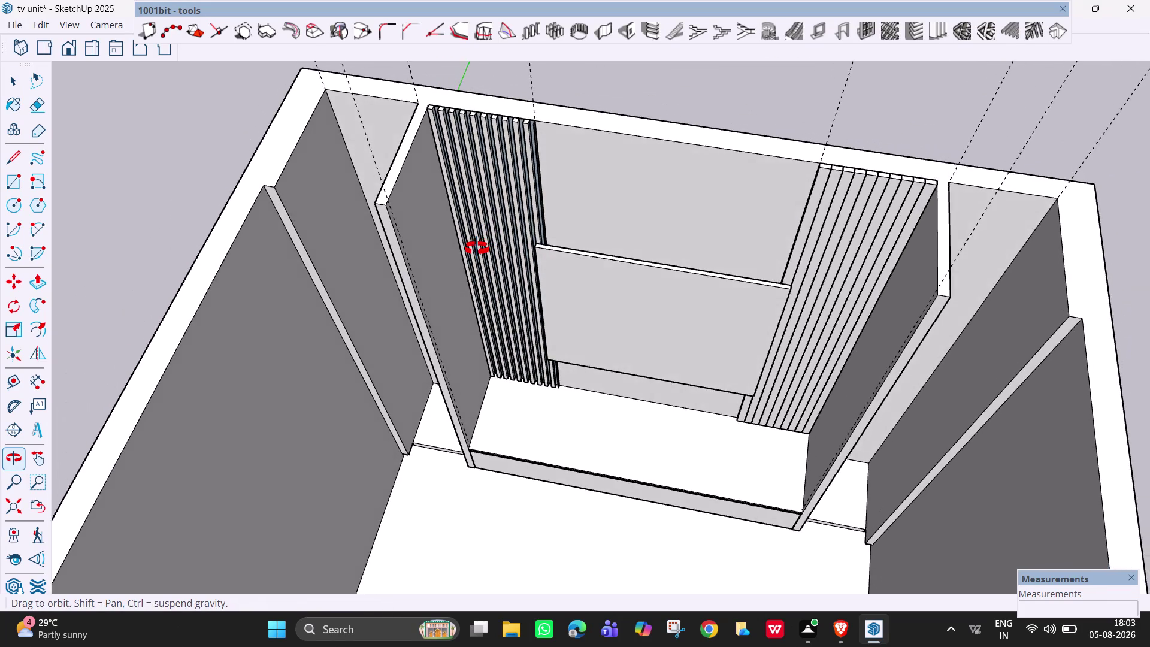
middle_drag(476, 248, 523, 159)
scroll(down, 3)
key(ctrl+z)
key(ctrl+z)
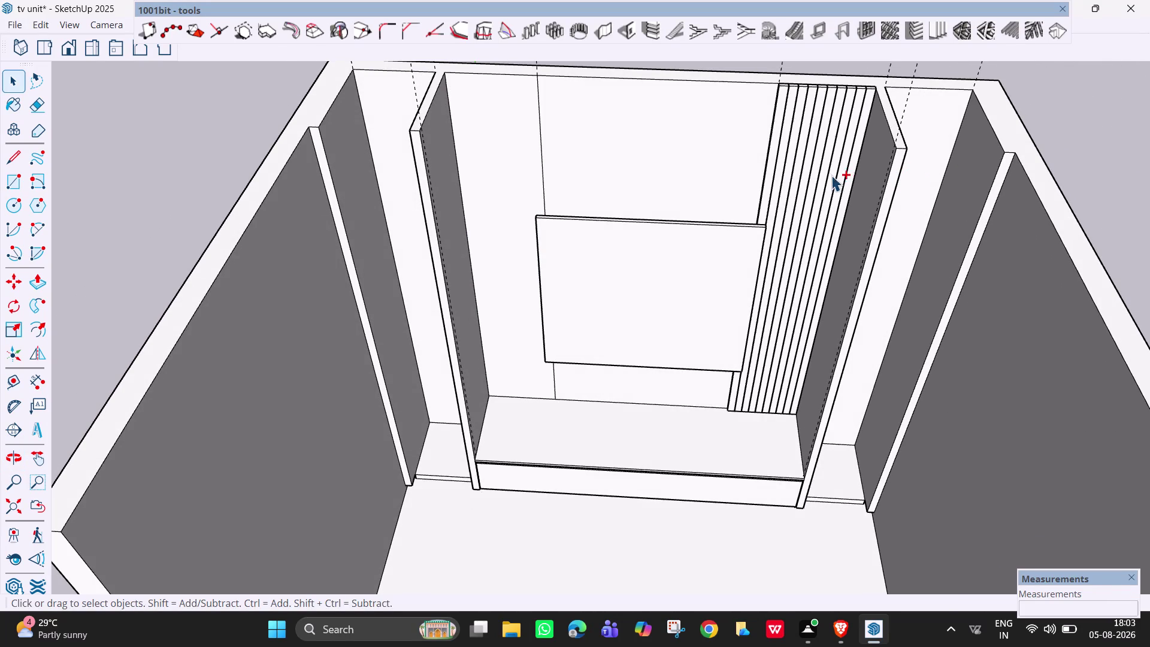
Change the first louvre value to 0.6 and the spacing to 1.
click(944, 32)
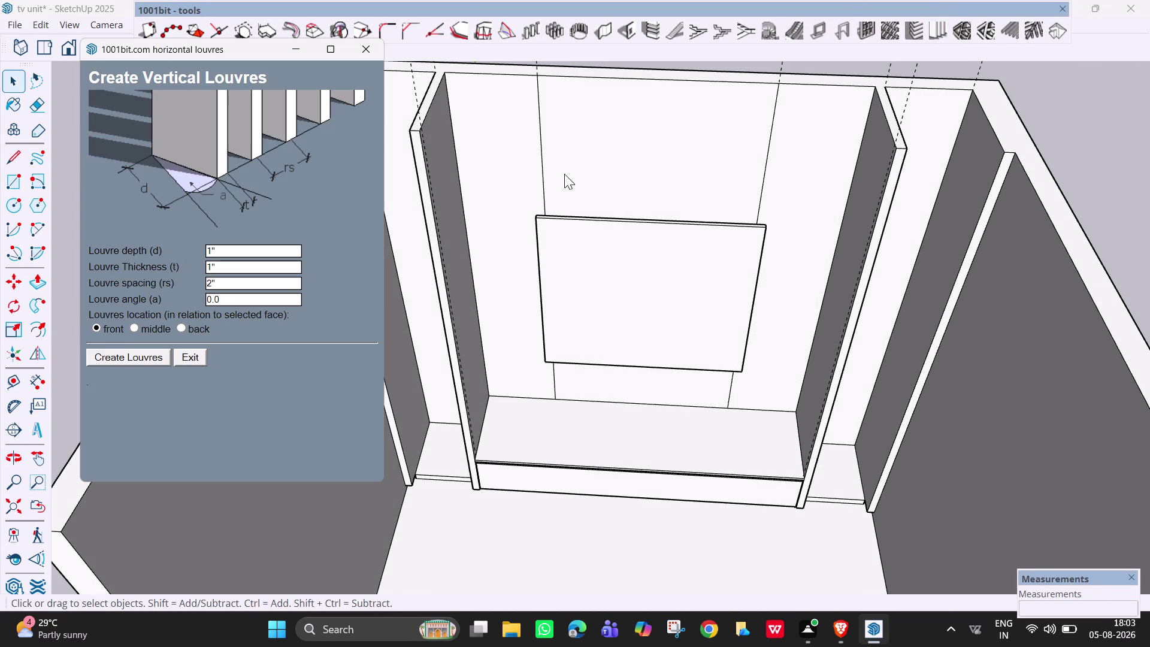
click(243, 270)
key(BackSpace)
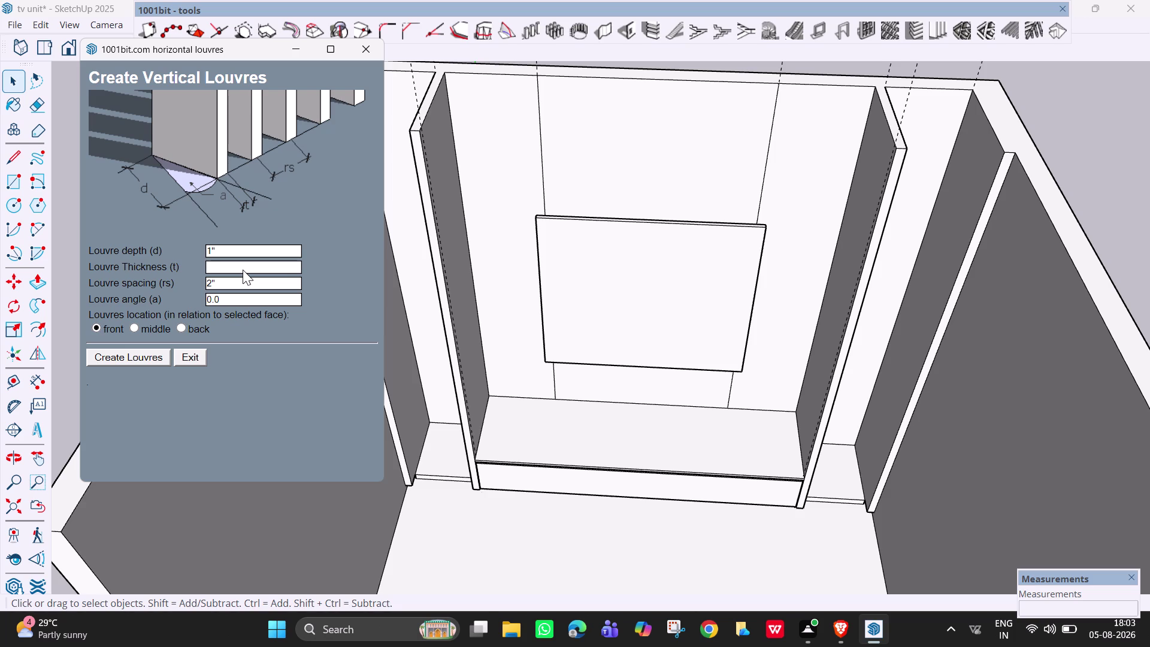
text(0.5)
key(BackSpace)
key(6)
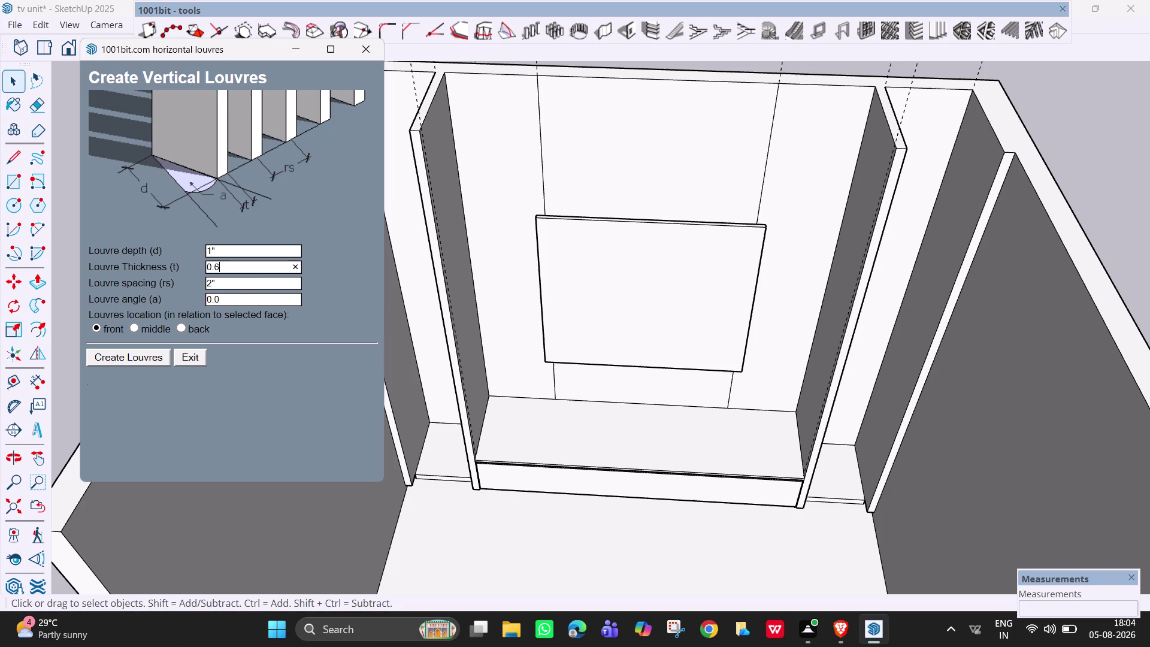
click(237, 287)
key(BackSpace)
key(1)
Correct the louvre thickness to 0.5 and create the louvres.
click(249, 265)
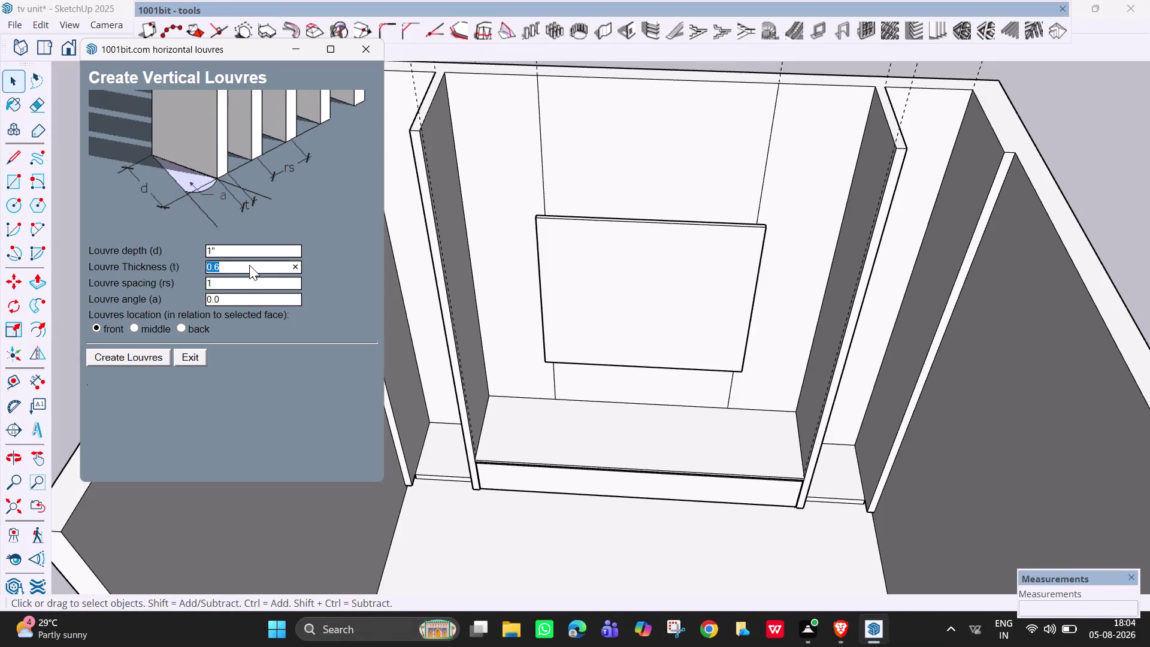
key(BackSpace)
text(.05)
key(BackSpace)
key(BackSpace)
key(BackSpace)
text(0.)
text(5)
click(149, 356)
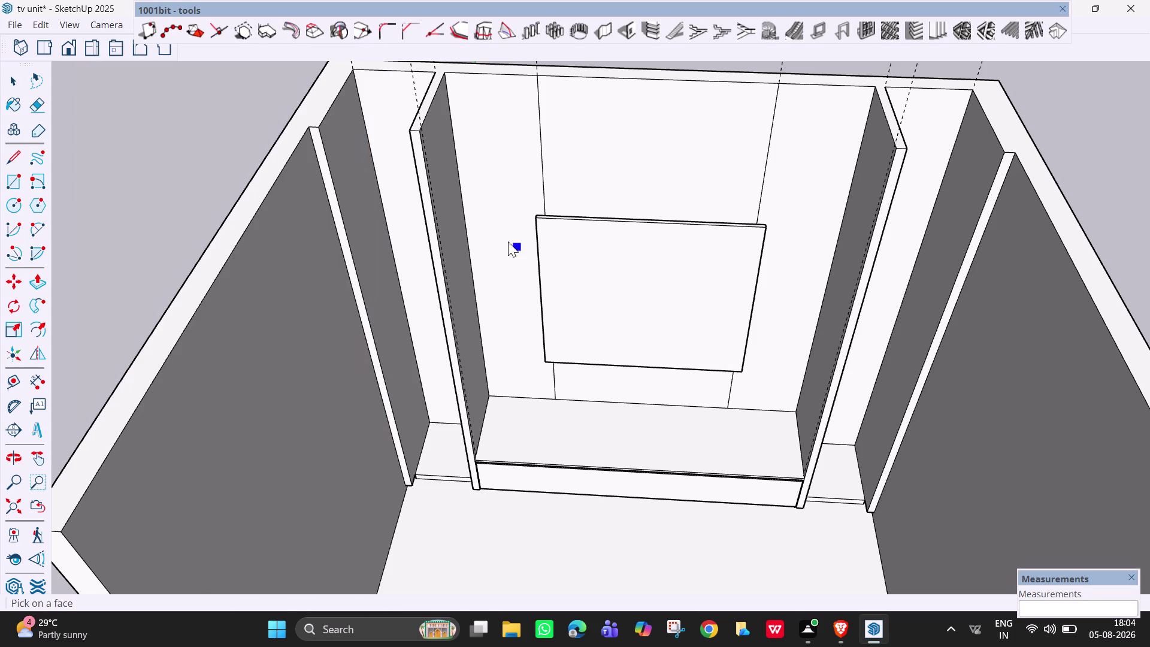
Generate vertical louvre slats on the left wall face and inspect their ends and tops.
click(501, 233)
click(796, 179)
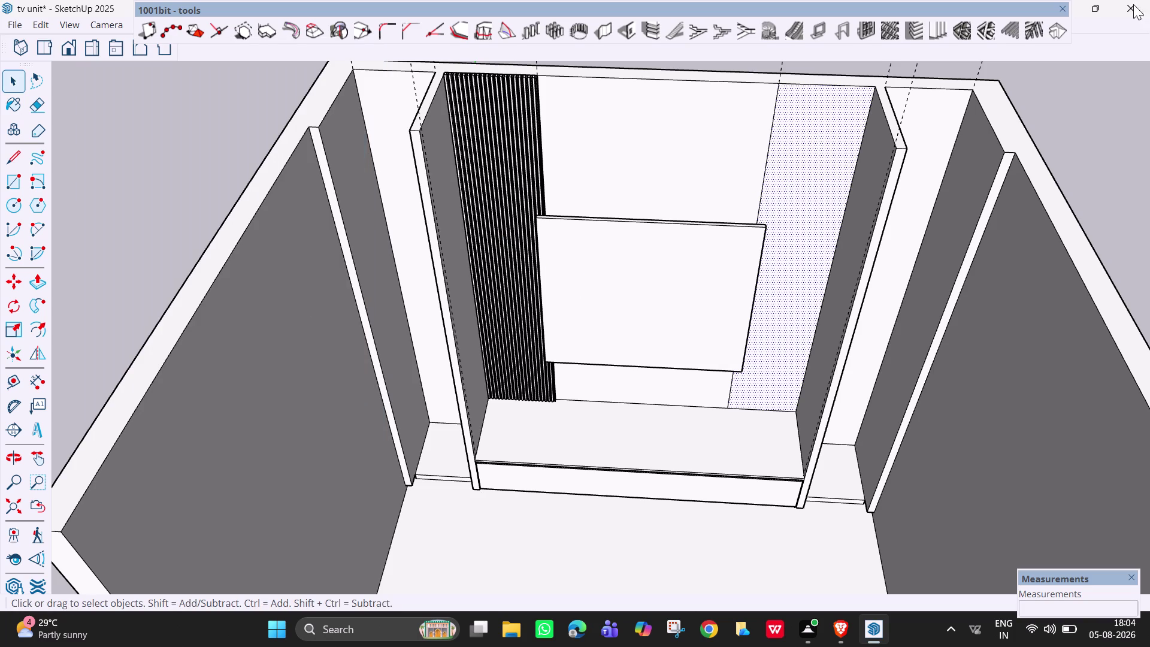
scroll(up, 3)
middle_drag(521, 151, 510, 259)
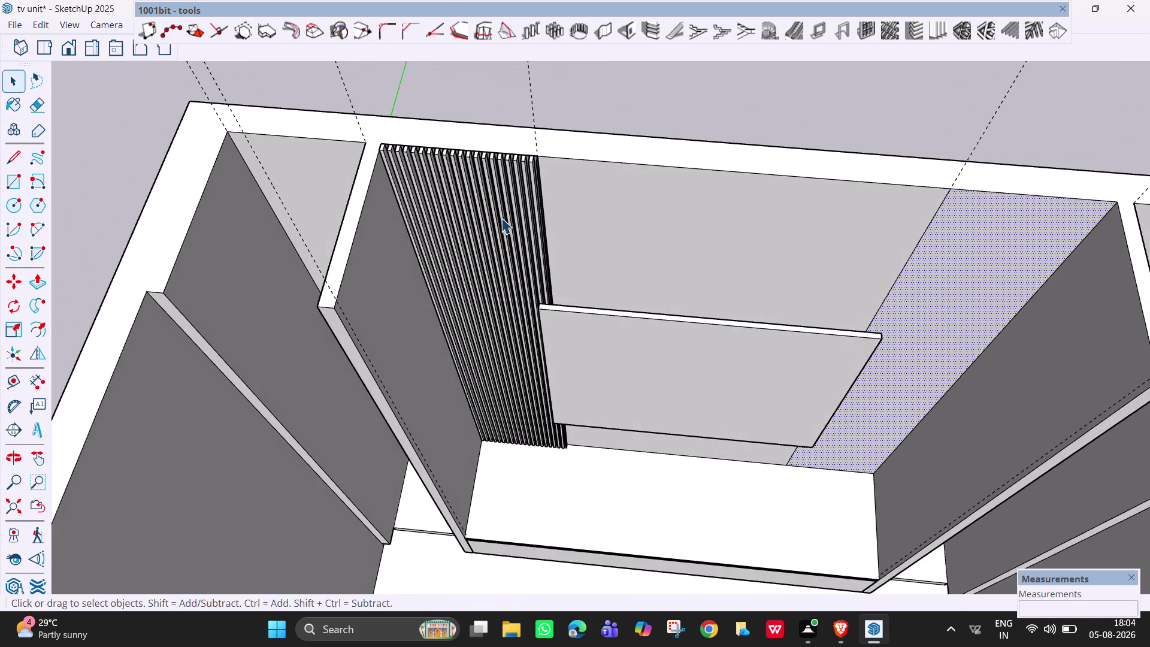
scroll(up, 3)
scroll(up, 3)
middle_drag(515, 199, 498, 284)
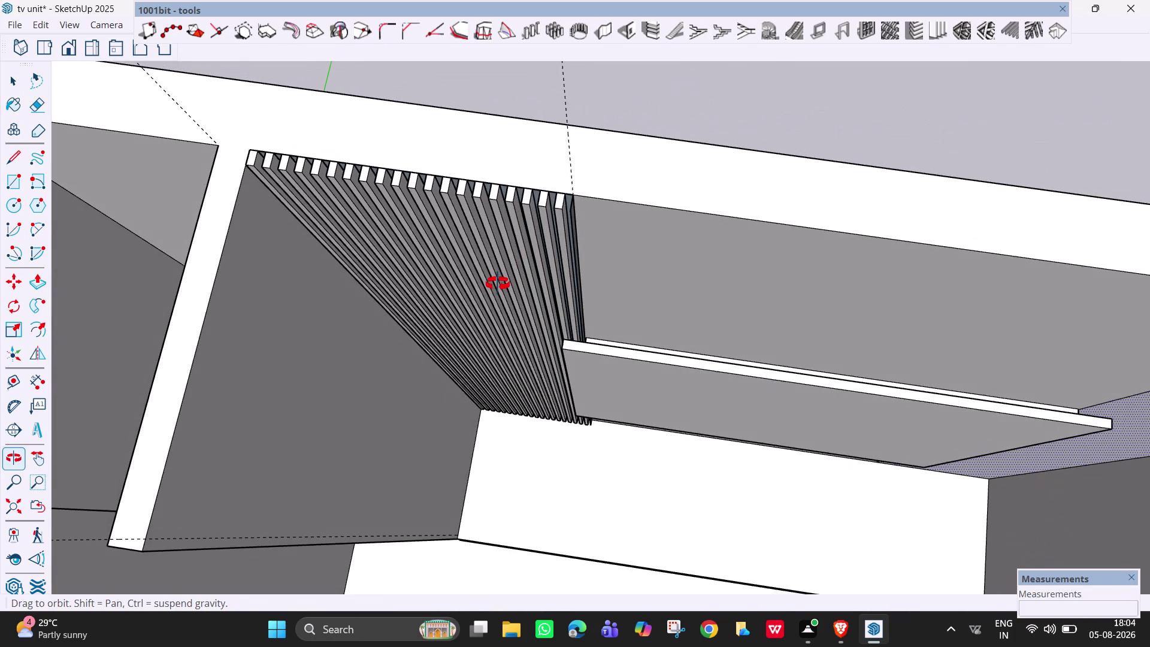
middle_drag(498, 284, 497, 277)
middle_drag(514, 236, 524, 227)
middle_drag(548, 228, 536, 237)
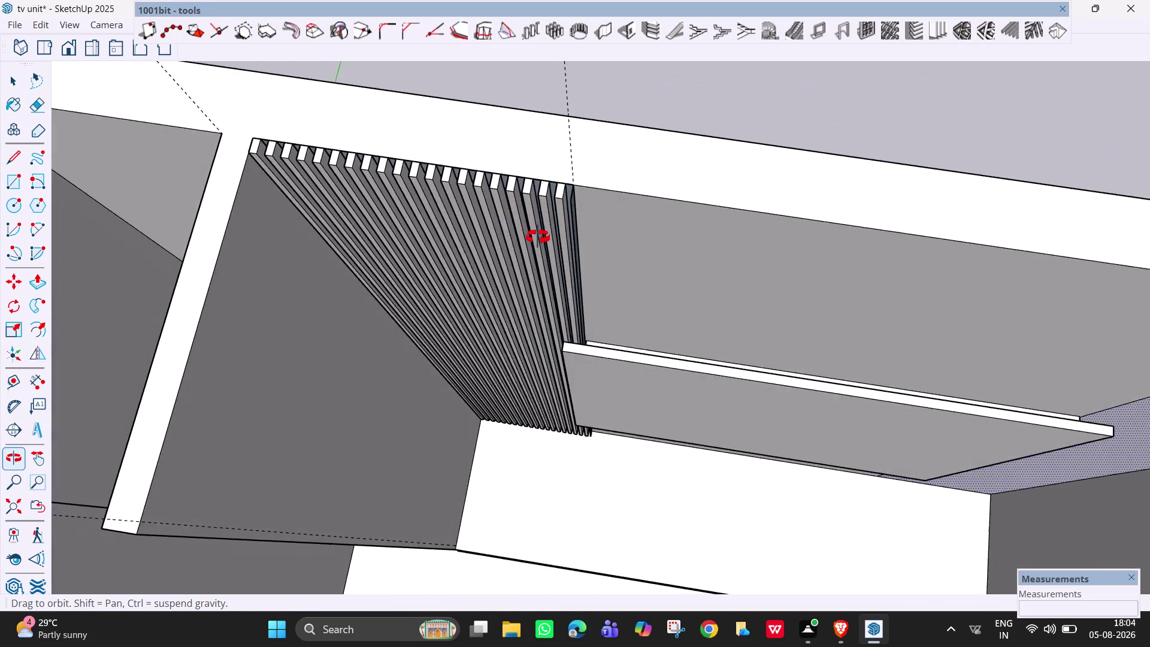
middle_drag(537, 237, 478, 213)
middle_drag(622, 198, 668, 240)
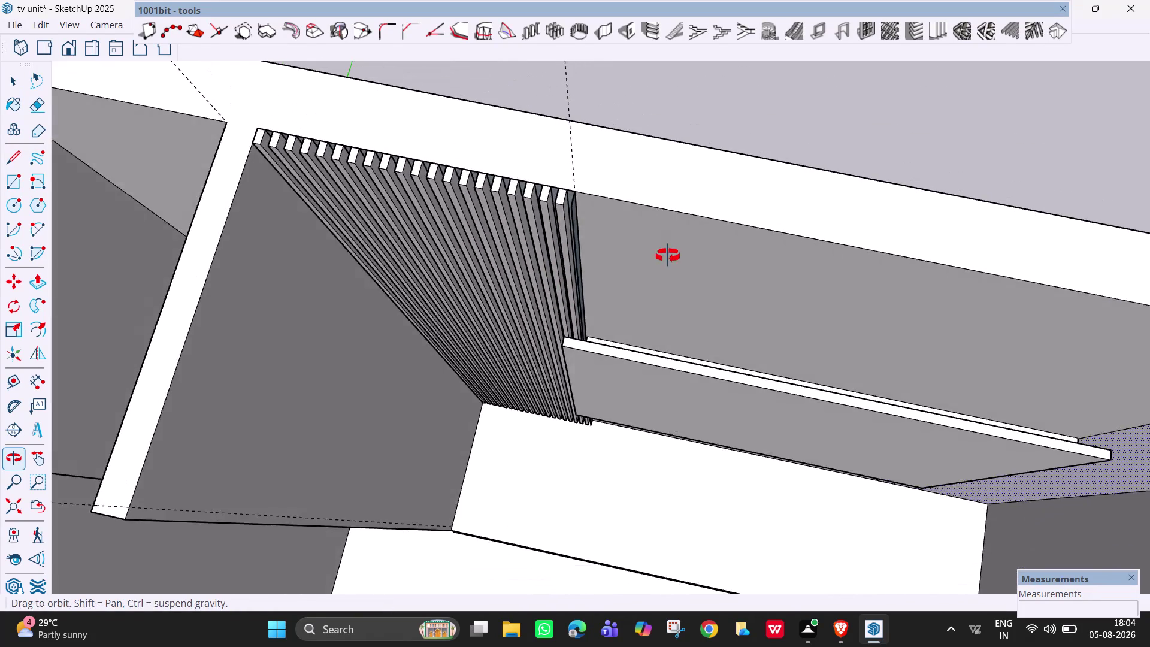
middle_drag(668, 240, 674, 223)
scroll(down, 3)
middle_drag(622, 295, 731, 130)
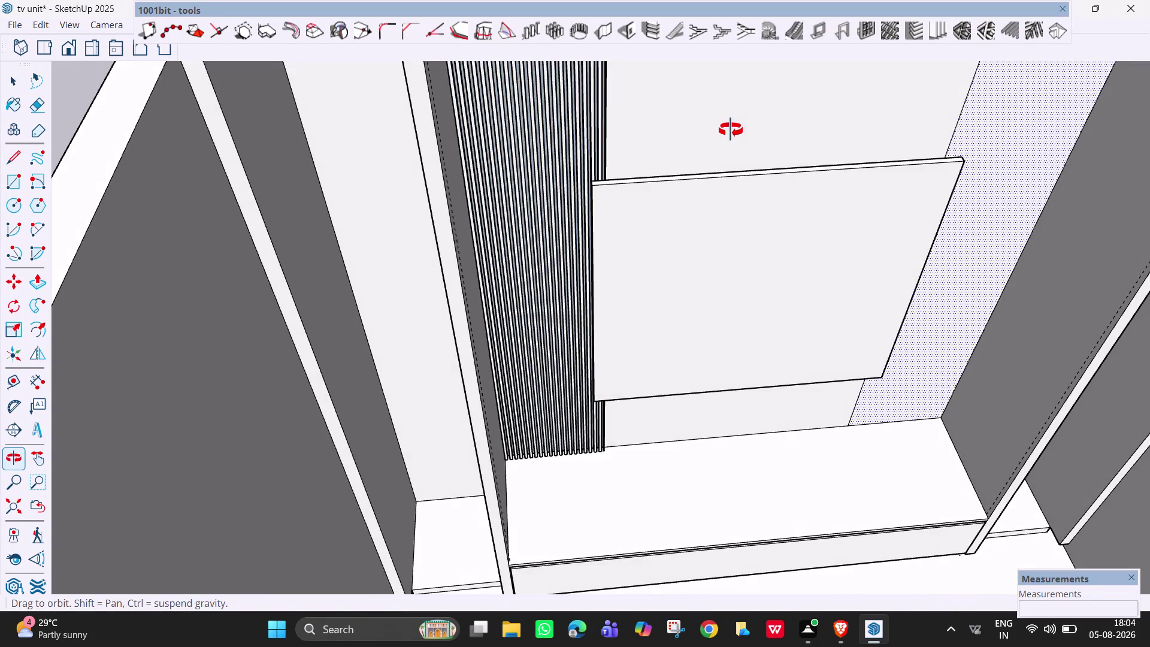
middle_drag(731, 130, 730, 130)
scroll(down, 3)
Add vertical louvres to the right wall section with Create Vertical Louvres.
click(931, 33)
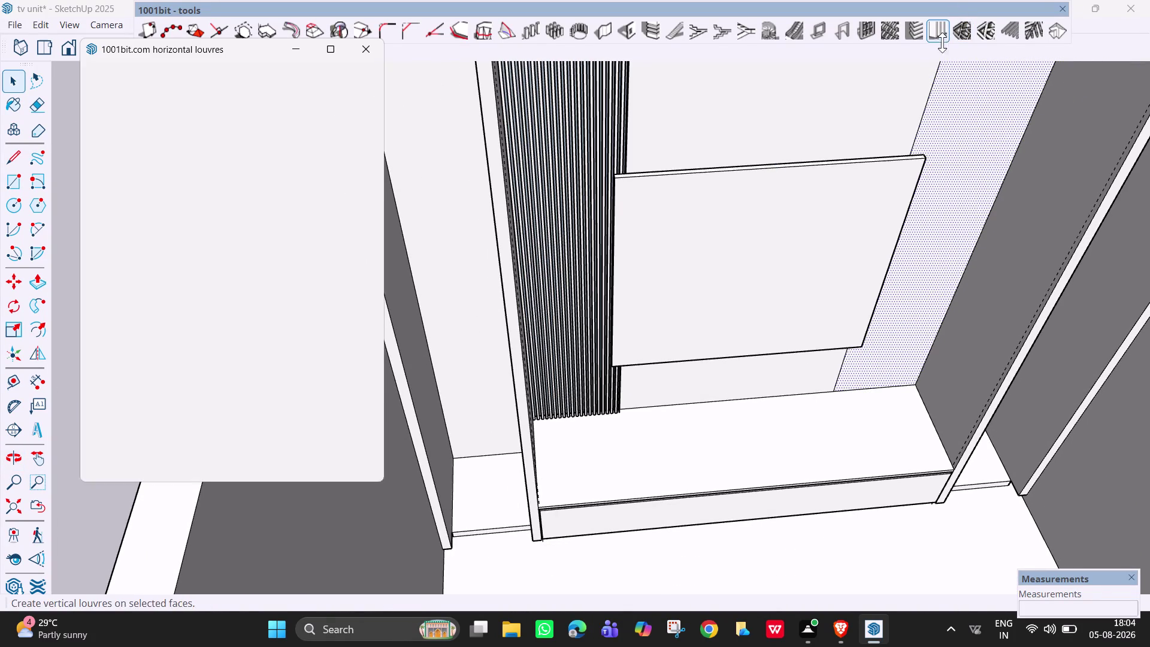
click(160, 352)
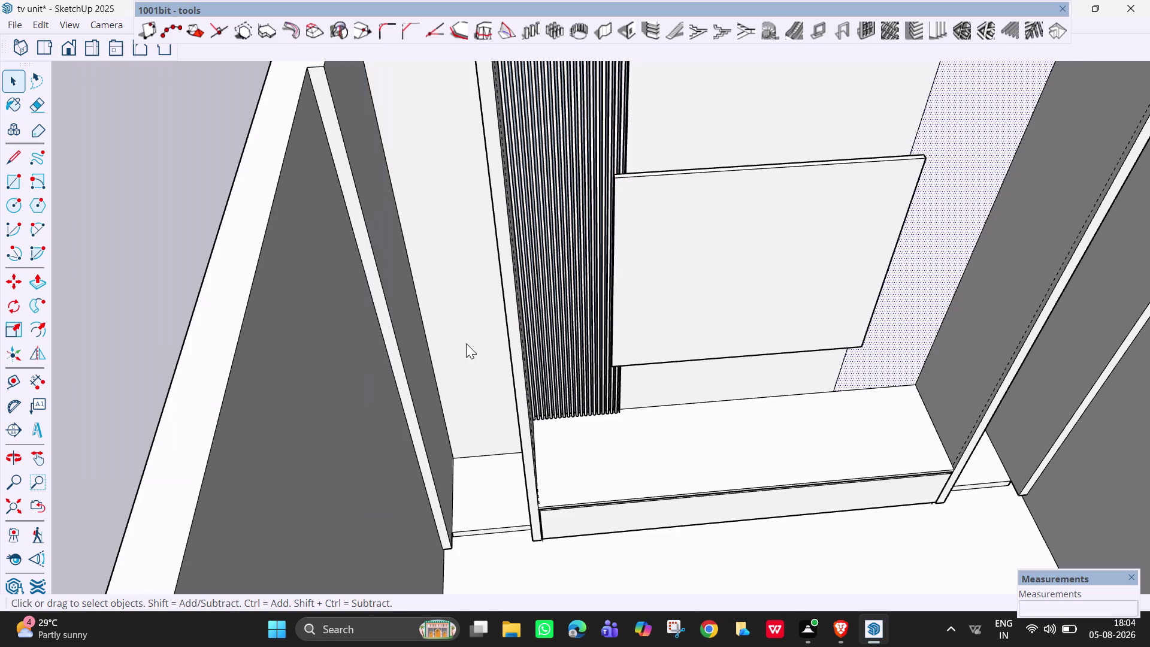
scroll(down, 3)
View both louvre sections, then attempt an edge erase and undo it.
middle_drag(870, 339, 862, 338)
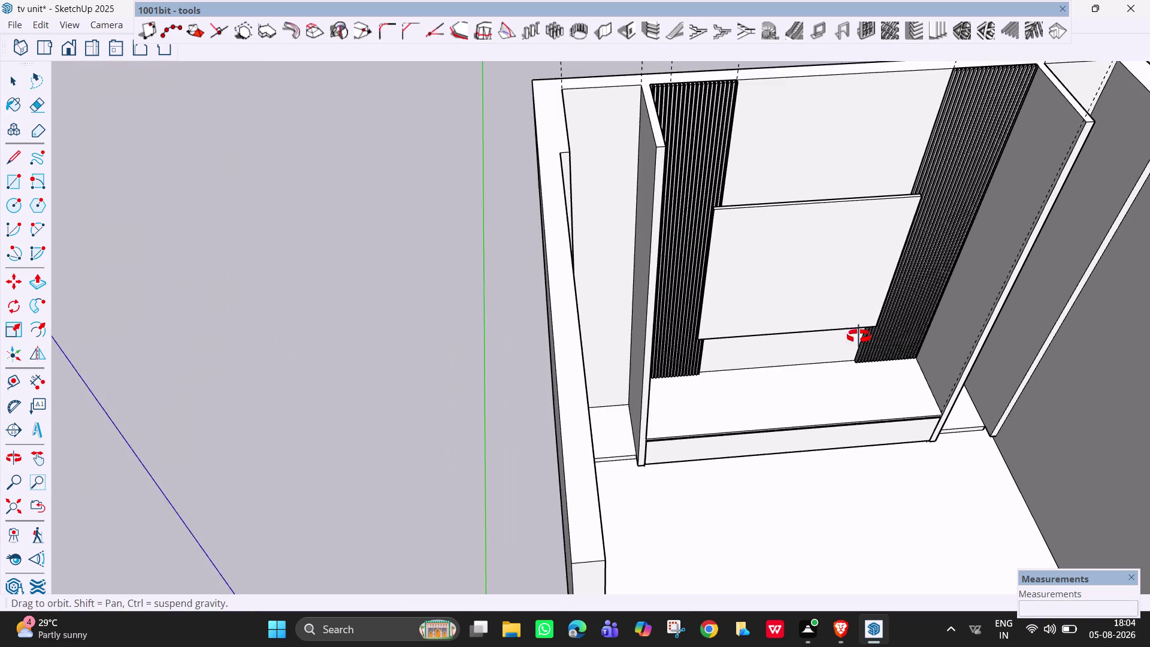
middle_drag(862, 338, 774, 288)
scroll(down, 3)
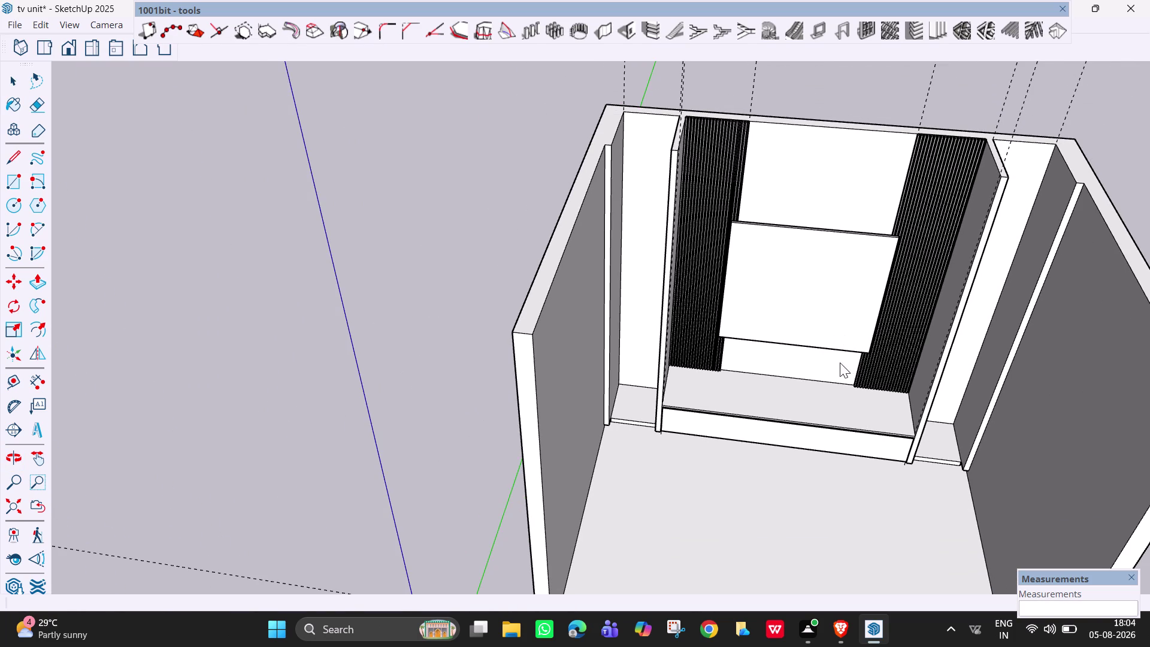
key(e)
drag(848, 379, 699, 360)
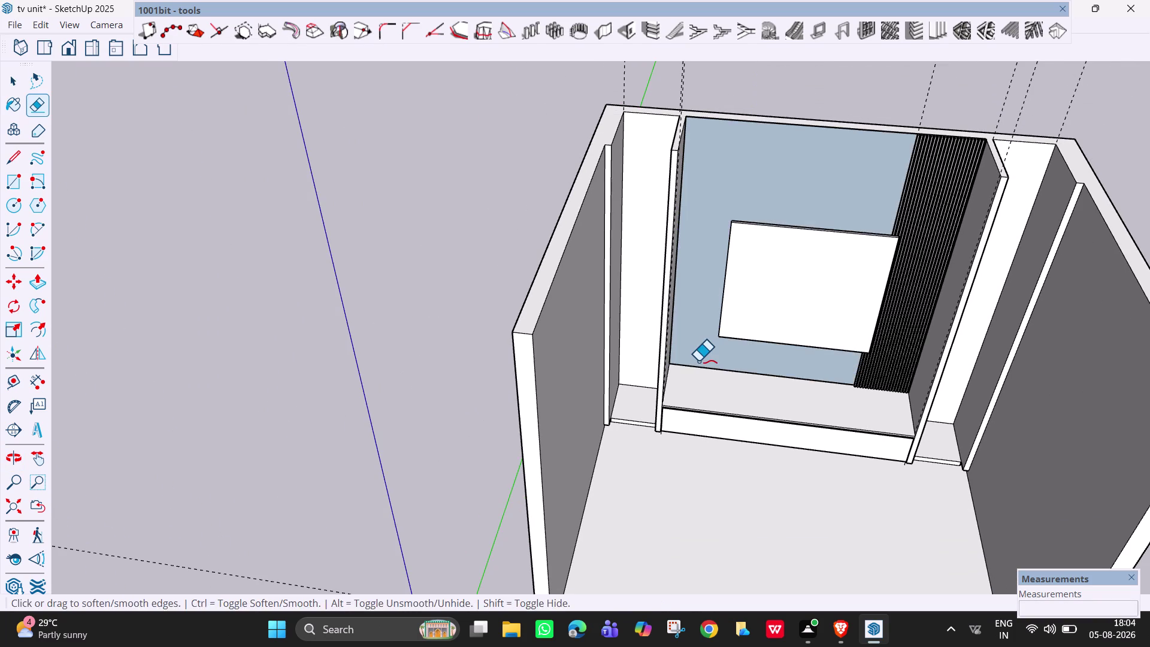
key(ctrl+z)
key(space)
Orbit to a straight front view and centre the TV wall.
middle_drag(866, 400, 861, 399)
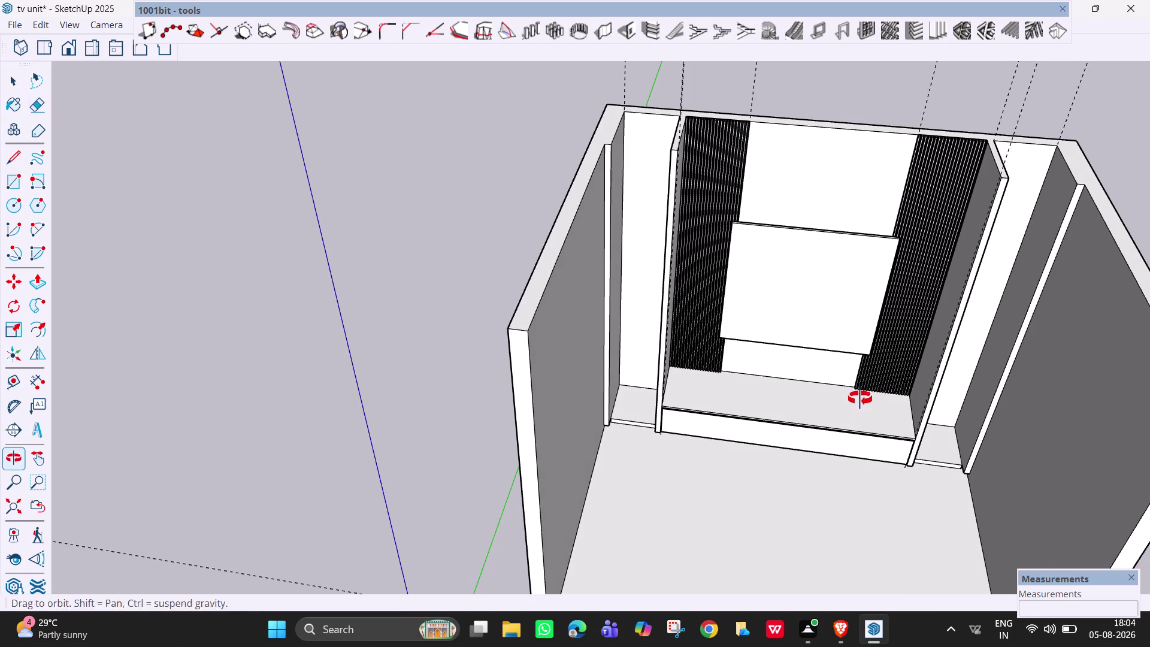
middle_drag(860, 399, 861, 398)
key(h)
drag(854, 395, 688, 380)
middle_drag(795, 373, 866, 258)
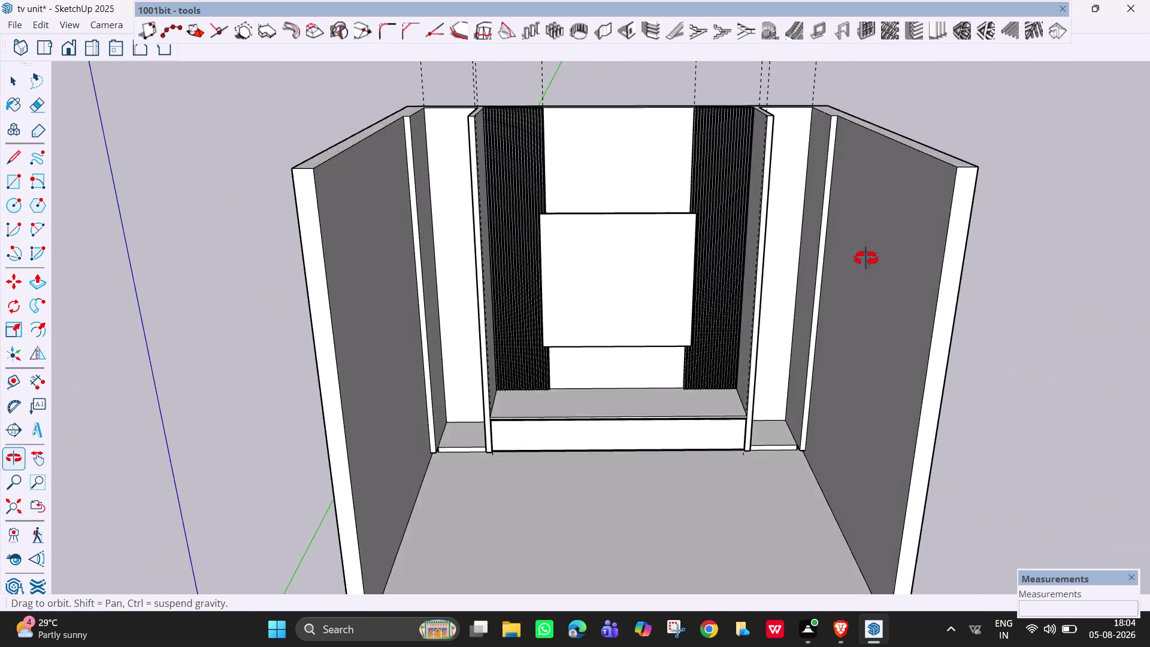
middle_drag(866, 259, 876, 228)
scroll(up, 3)
scroll(up, 3)
scroll(down, 3)
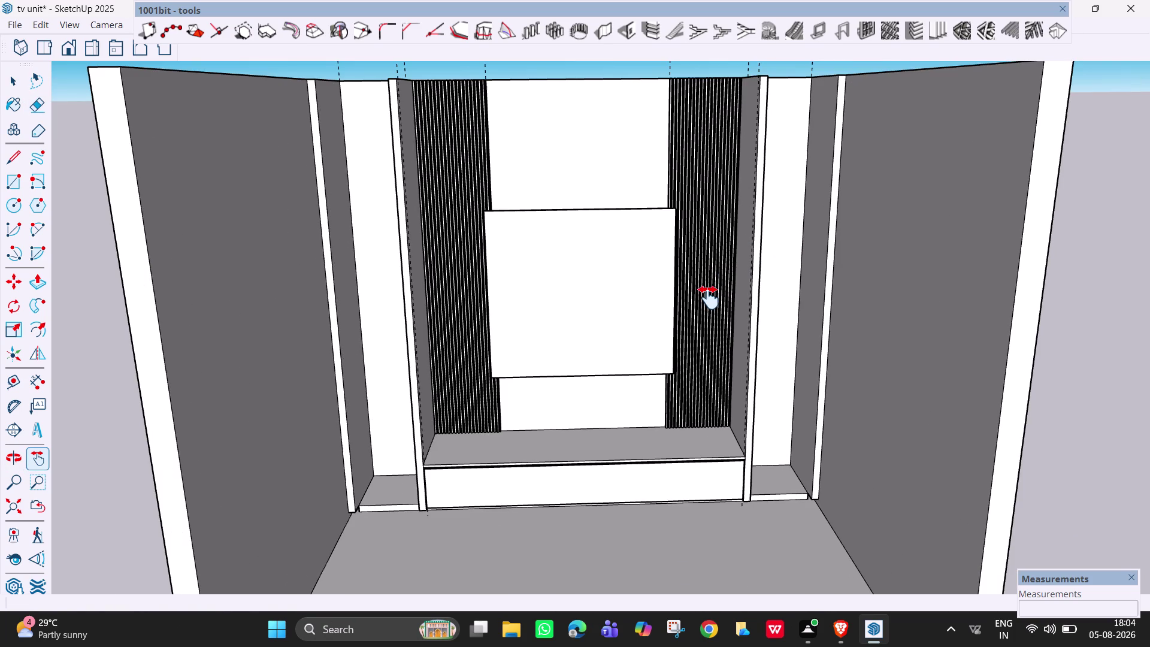
drag(699, 301, 786, 316)
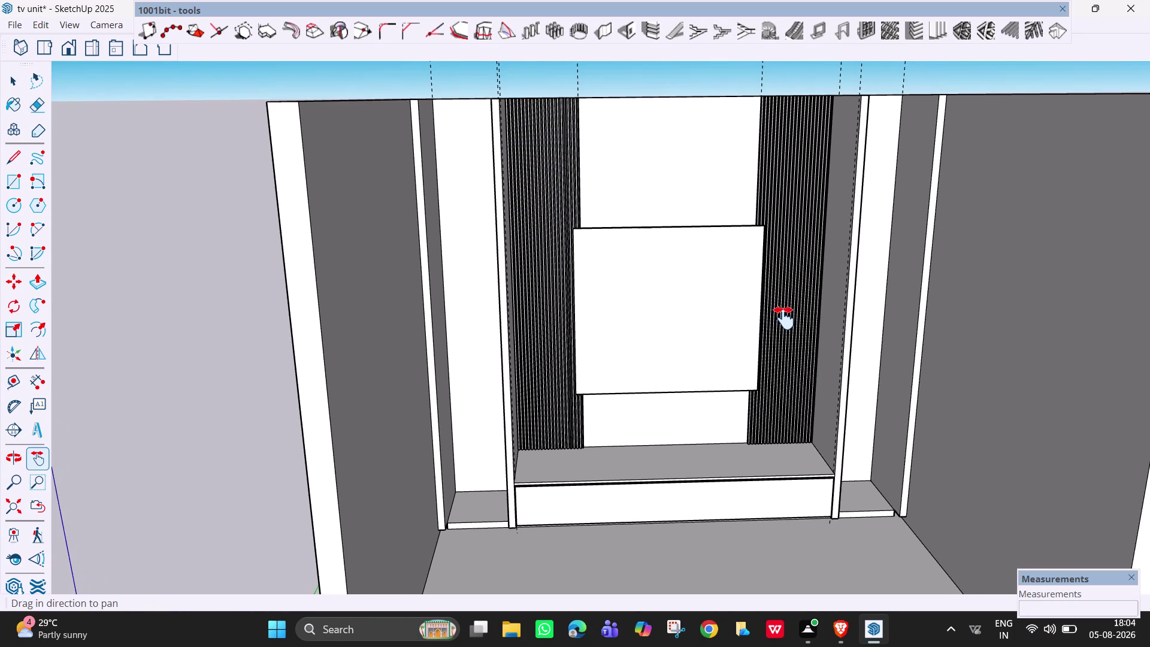
drag(773, 306, 760, 287)
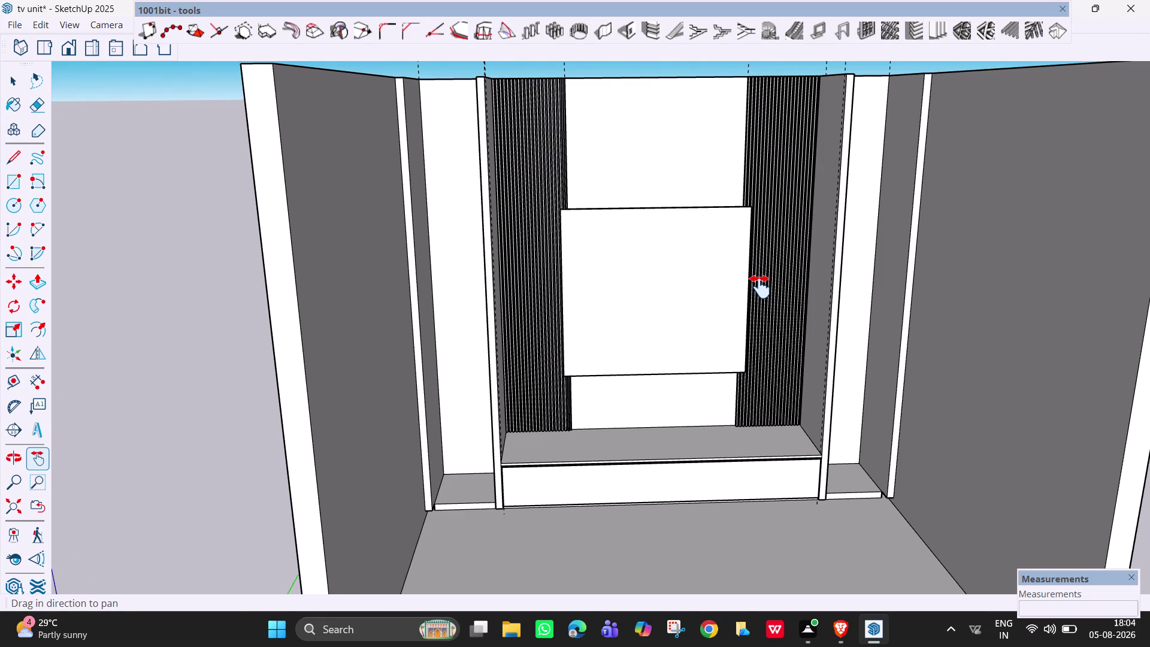
scroll(down, 3)
middle_drag(708, 315, 688, 269)
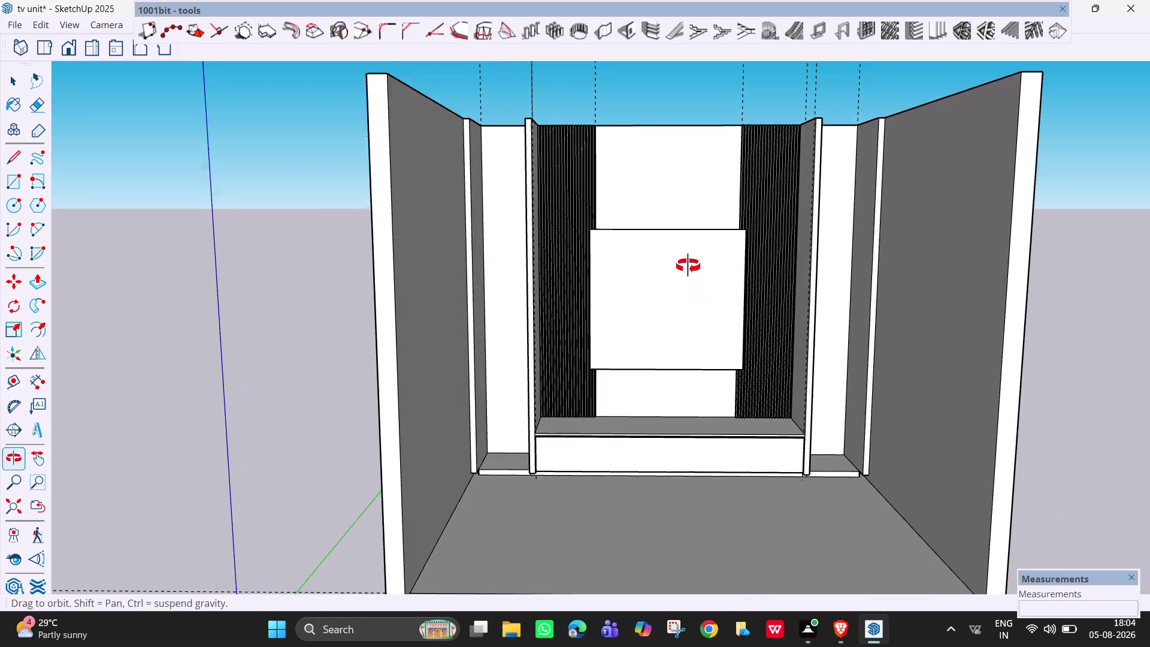
middle_drag(688, 270, 692, 274)
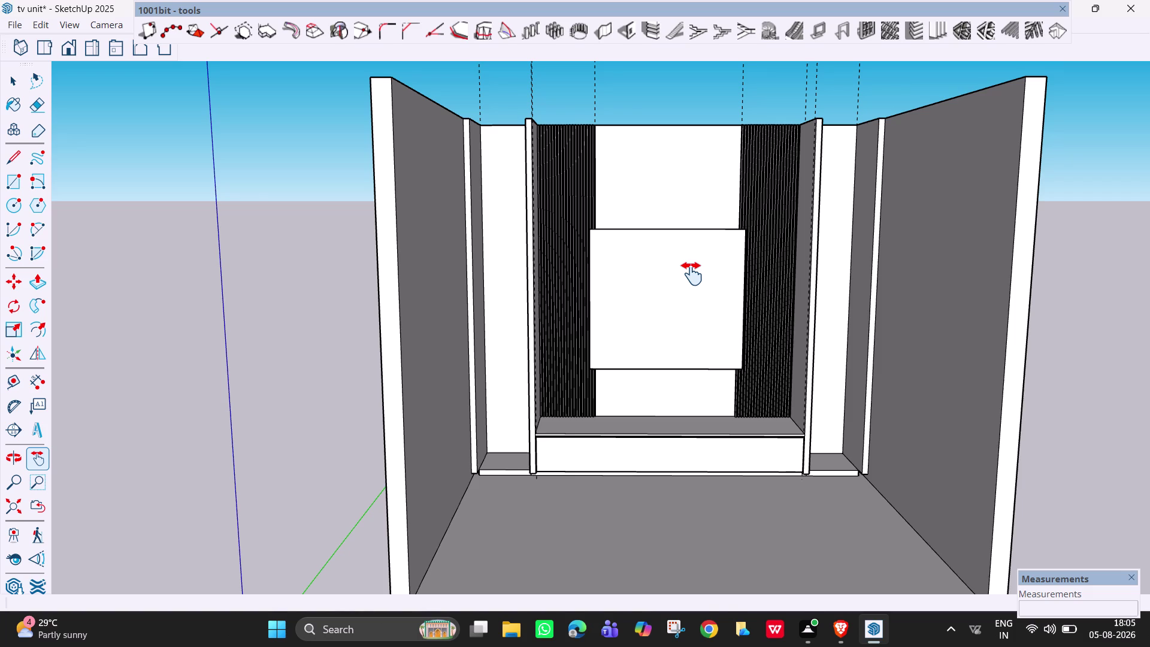
Orbit beneath the TV panel to inspect its underside and top edge.
scroll(up, 3)
scroll(up, 3)
scroll(down, 3)
middle_drag(691, 271, 687, 277)
scroll(up, 3)
middle_drag(692, 278, 695, 351)
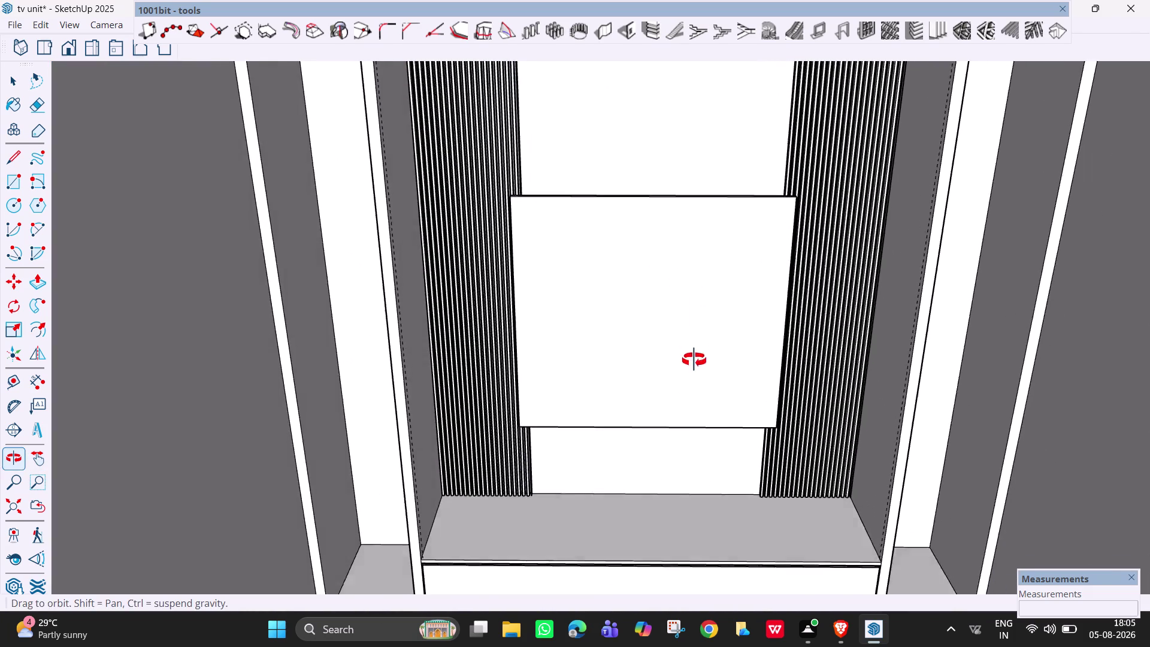
middle_drag(695, 351, 687, 440)
middle_drag(697, 300, 676, 427)
scroll(up, 3)
middle_drag(669, 350, 665, 423)
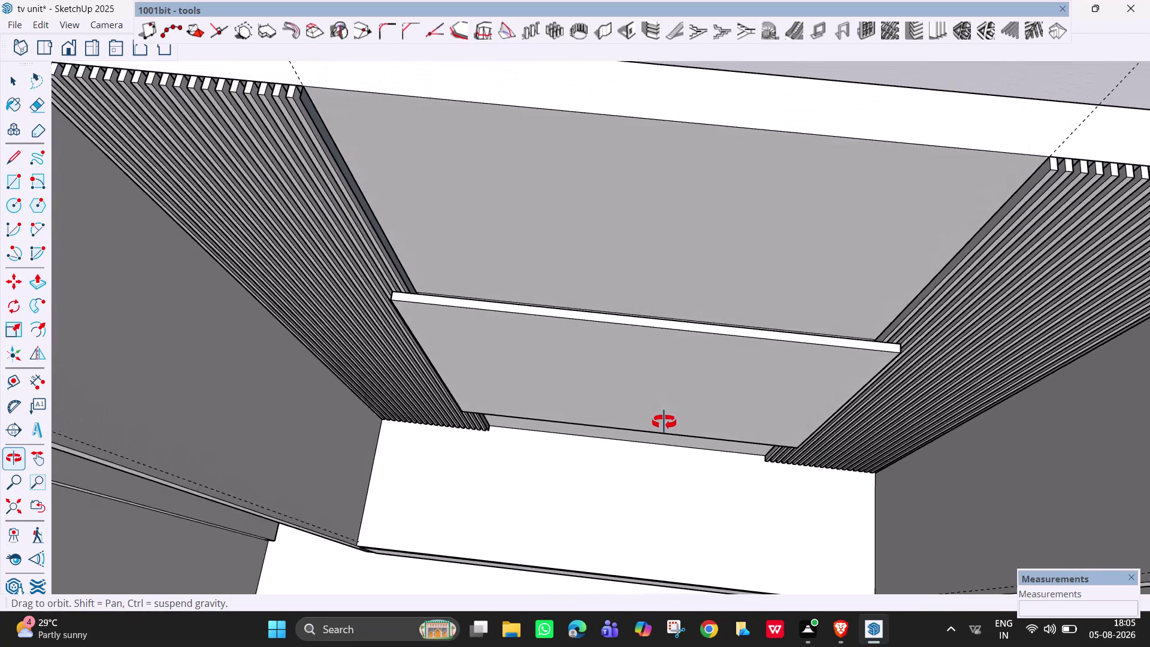
middle_drag(664, 422, 669, 450)
Push/Pull the first thin strip face under the TV panel outward.
key(p)
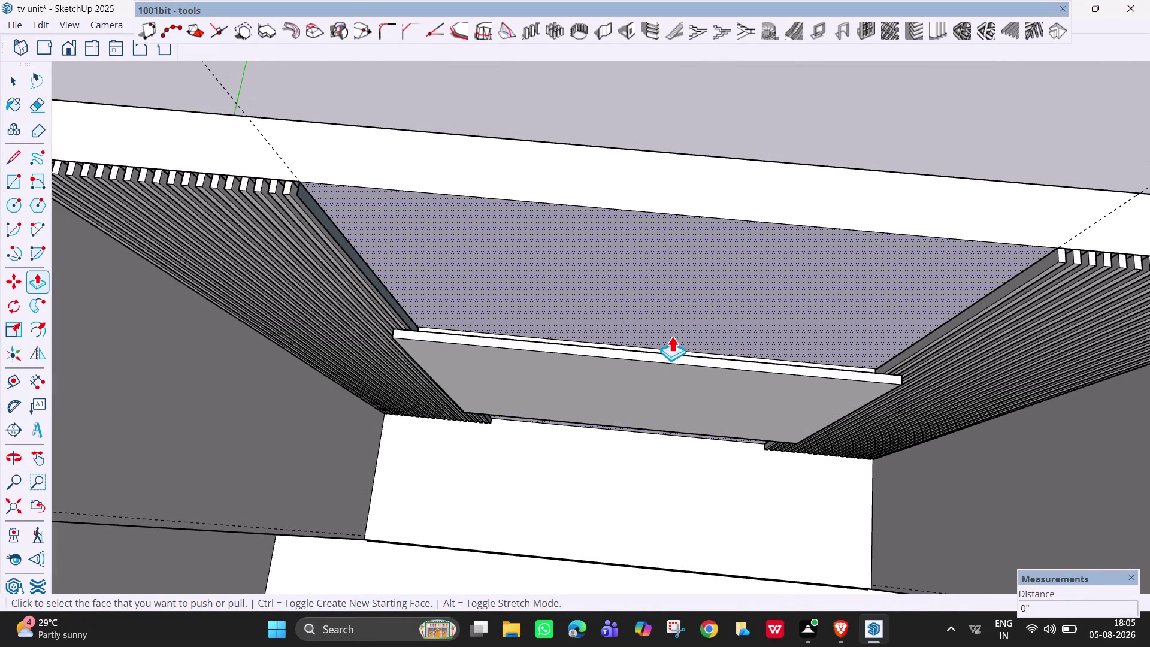
scroll(up, 3)
middle_drag(672, 344, 673, 382)
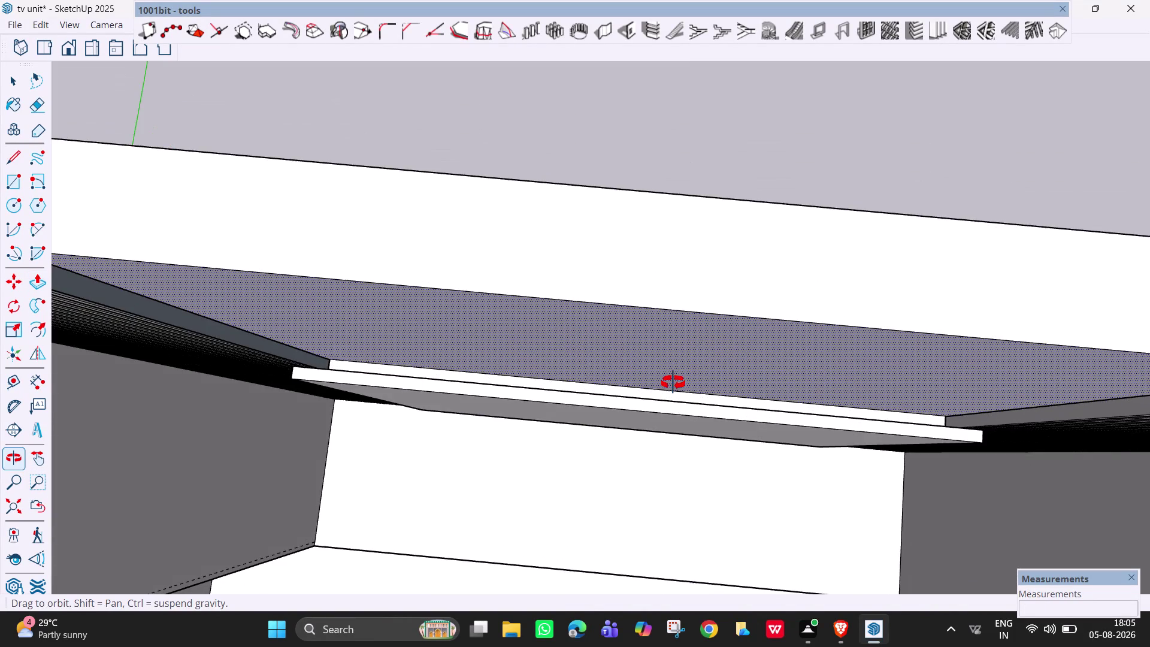
middle_drag(673, 383, 678, 367)
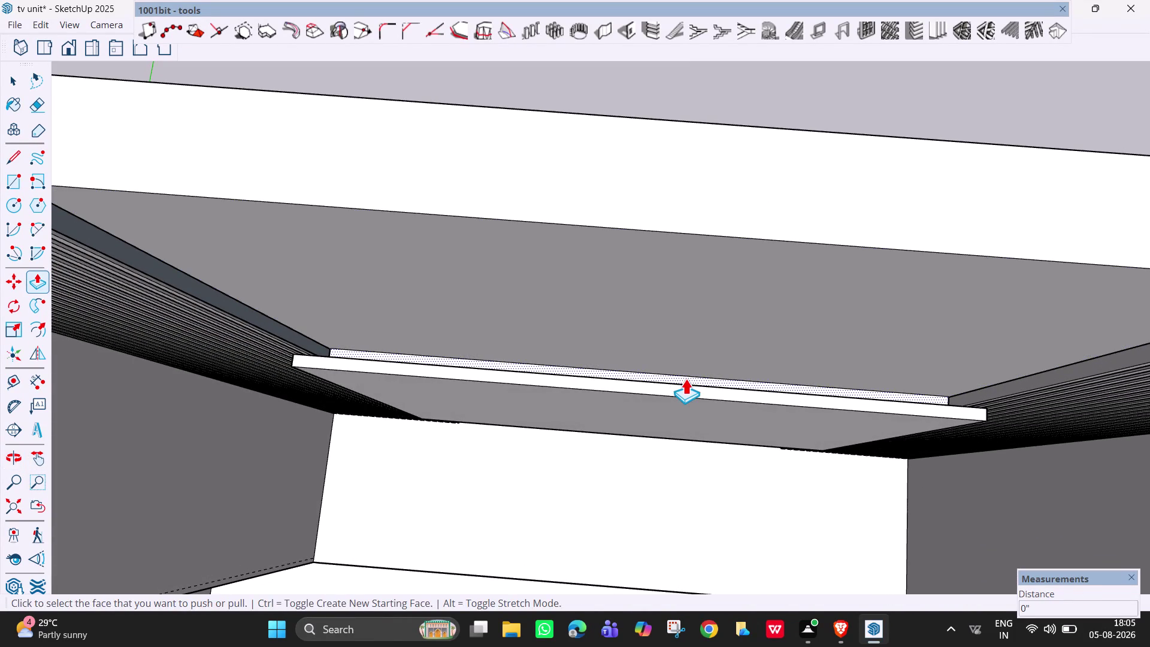
click(685, 377)
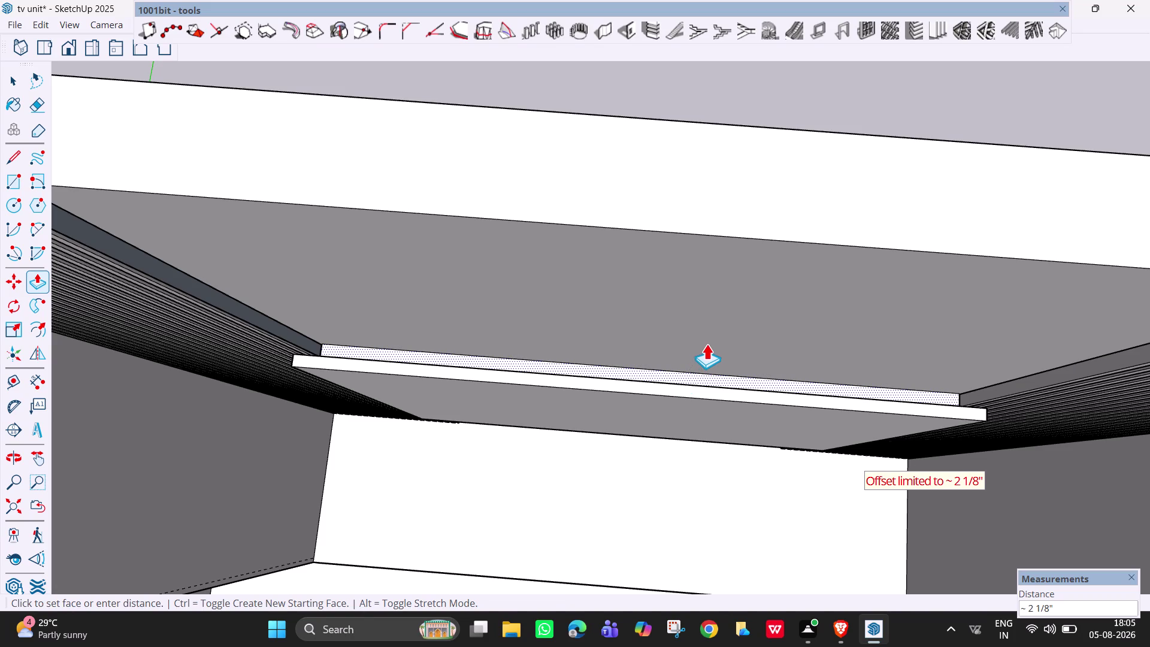
drag(708, 341, 709, 328)
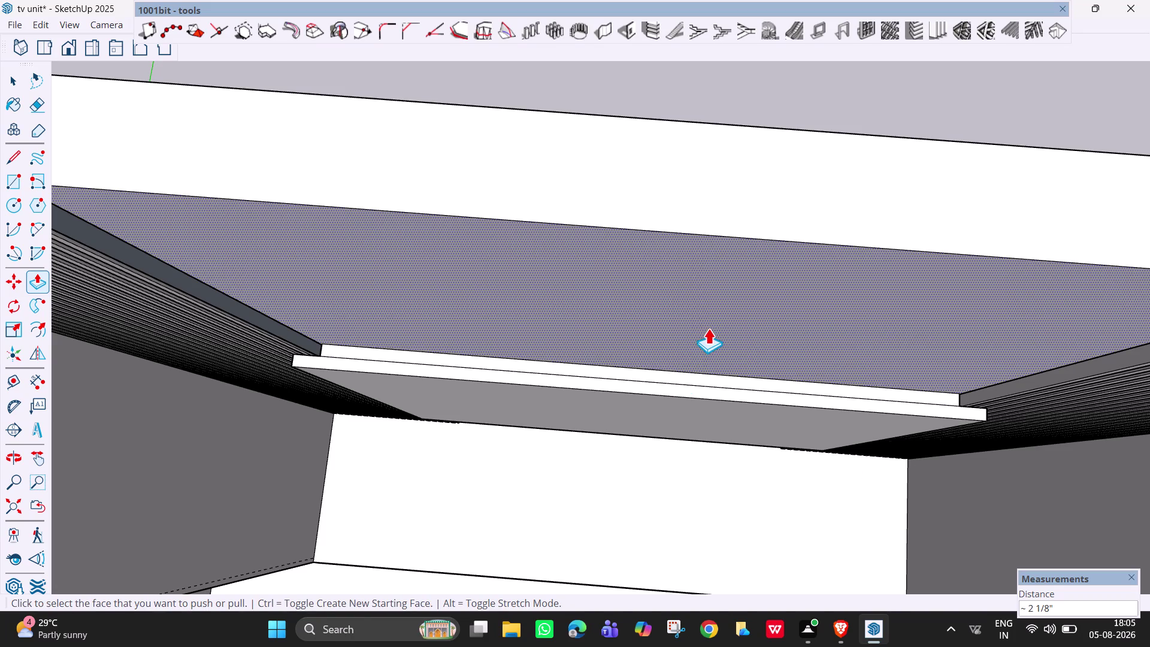
click(688, 374)
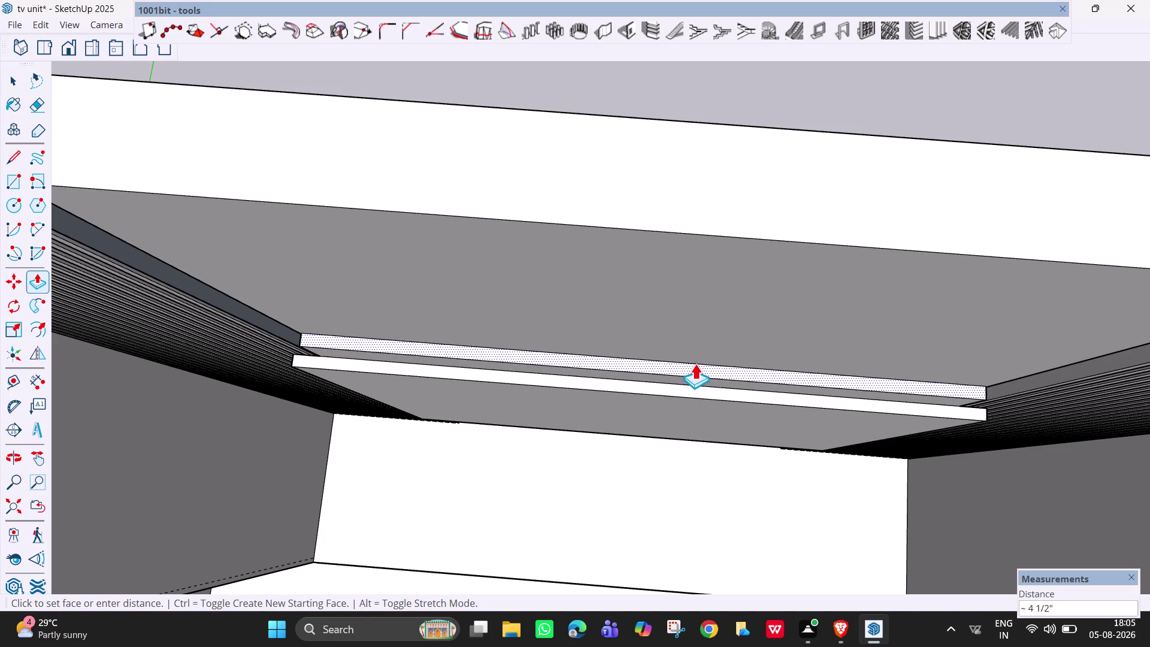
click(704, 348)
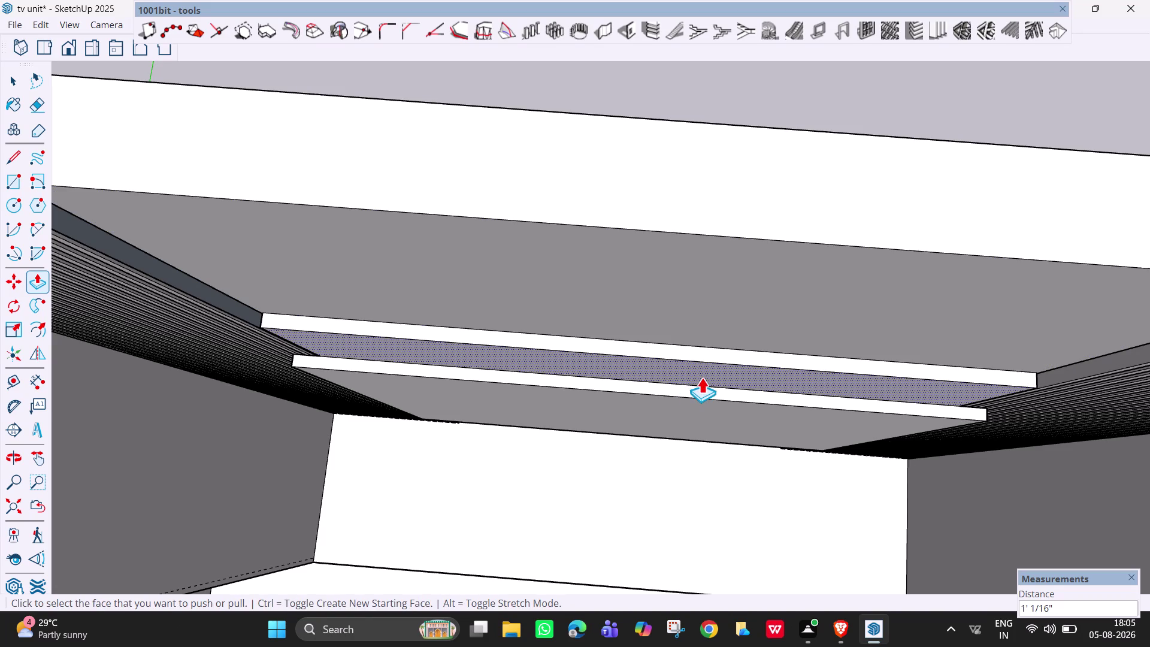
Pull out the neighbouring strip face as well, then view from above.
click(701, 391)
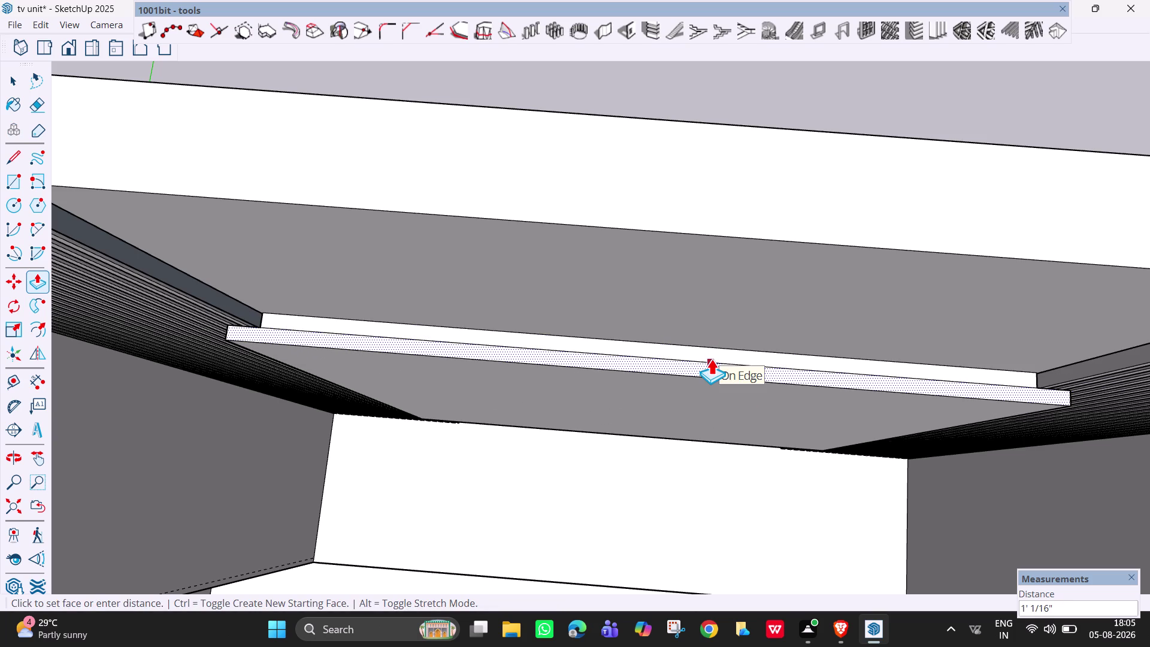
click(721, 327)
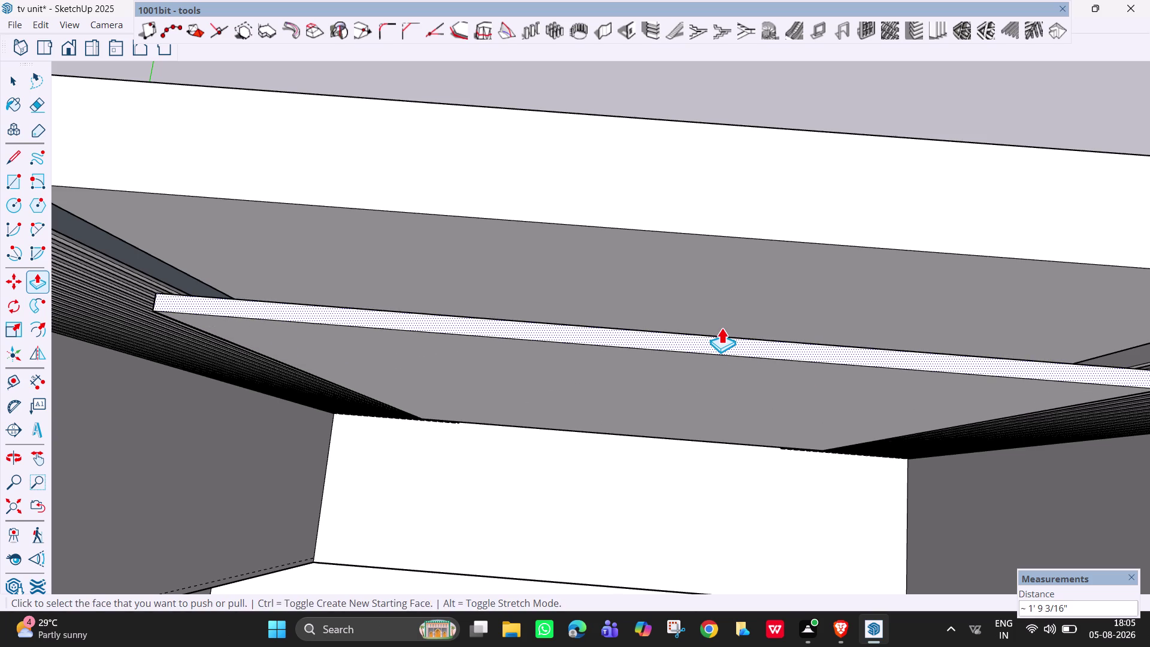
scroll(down, 3)
middle_drag(704, 377, 737, 244)
scroll(down, 3)
scroll(down, 3)
middle_drag(687, 408, 718, 291)
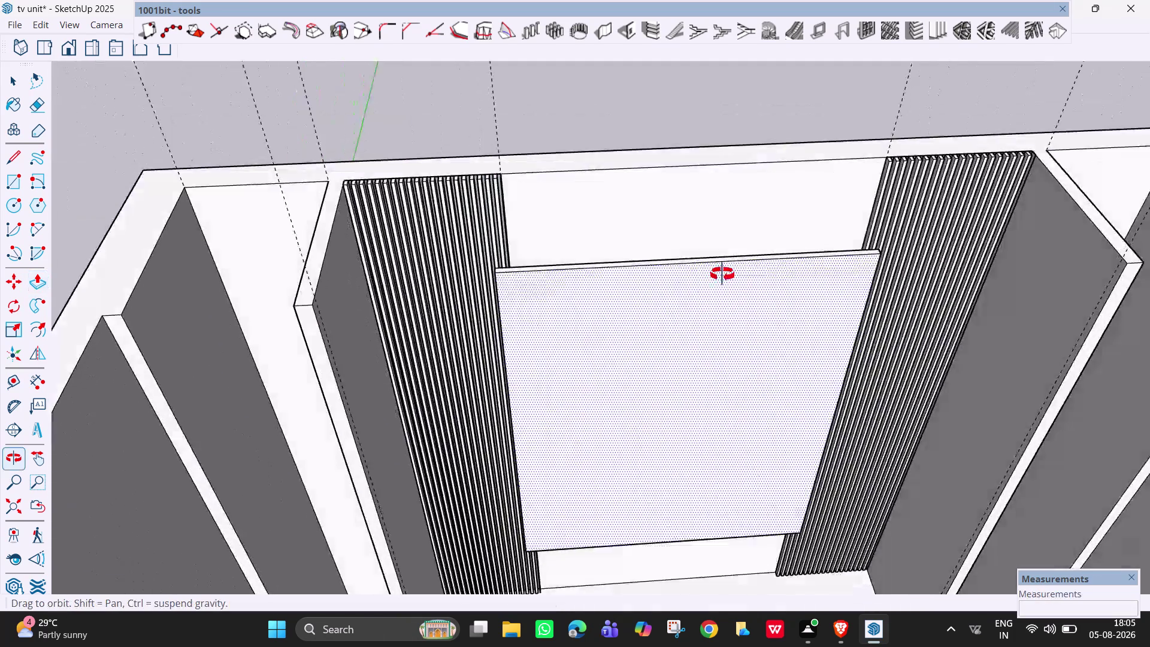
Push/Pull the TV panel's top face to raise its top edge.
middle_drag(719, 291, 726, 254)
middle_drag(757, 359, 734, 247)
scroll(down, 3)
middle_drag(733, 423, 729, 423)
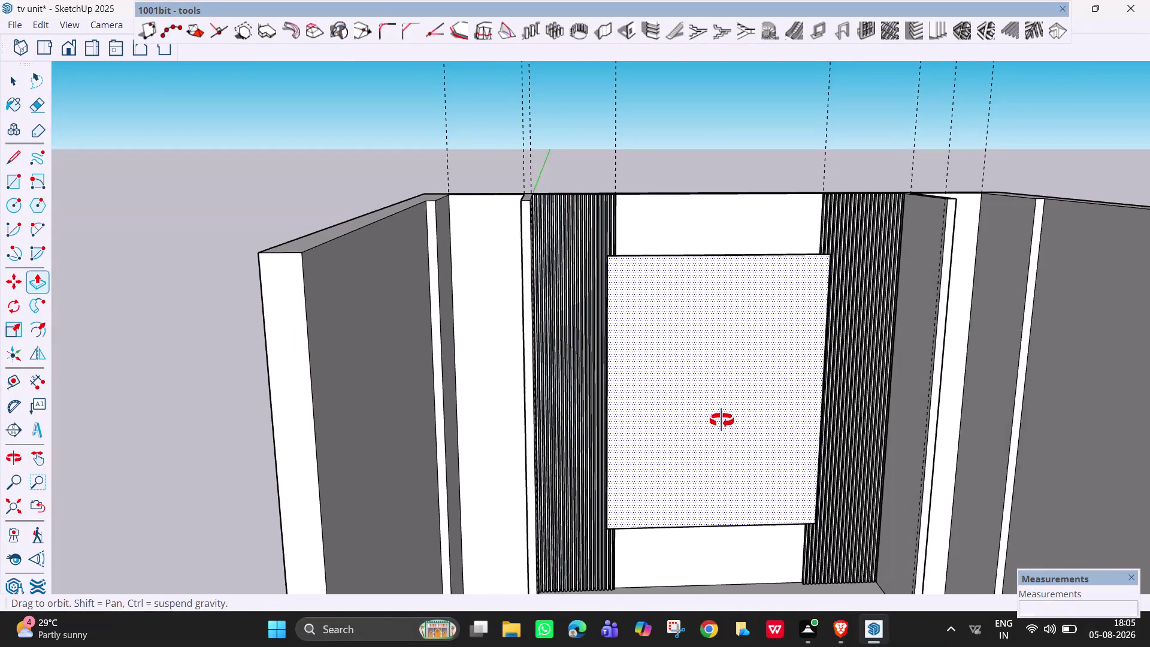
middle_drag(730, 422, 680, 376)
scroll(down, 3)
scroll(up, 3)
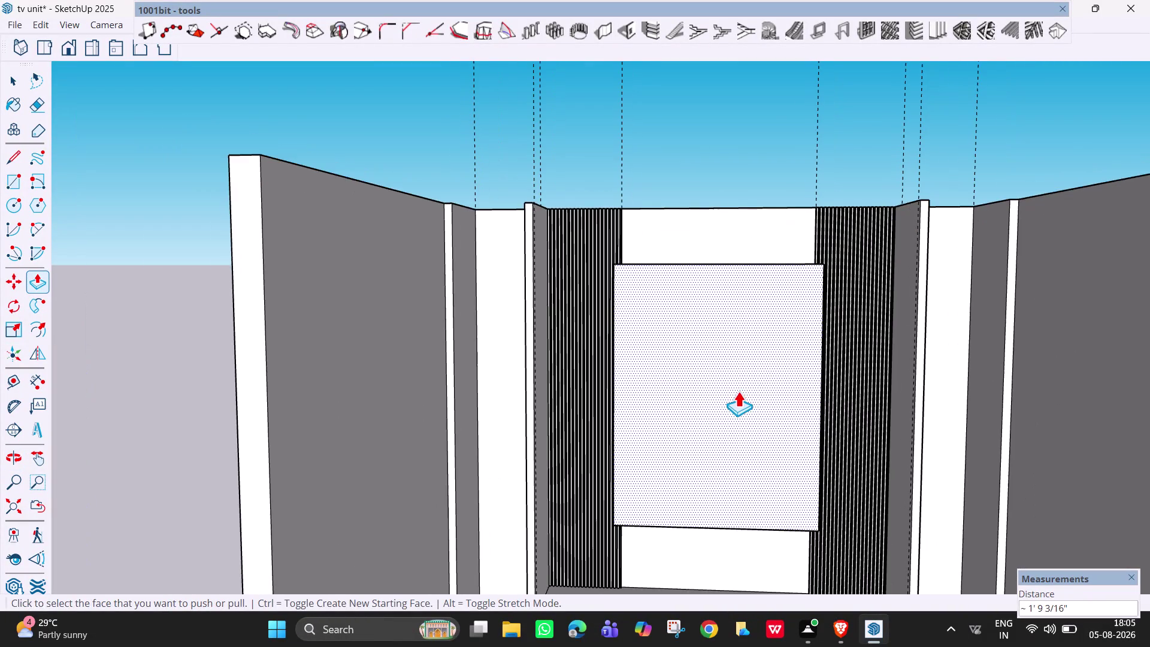
middle_drag(741, 393, 760, 399)
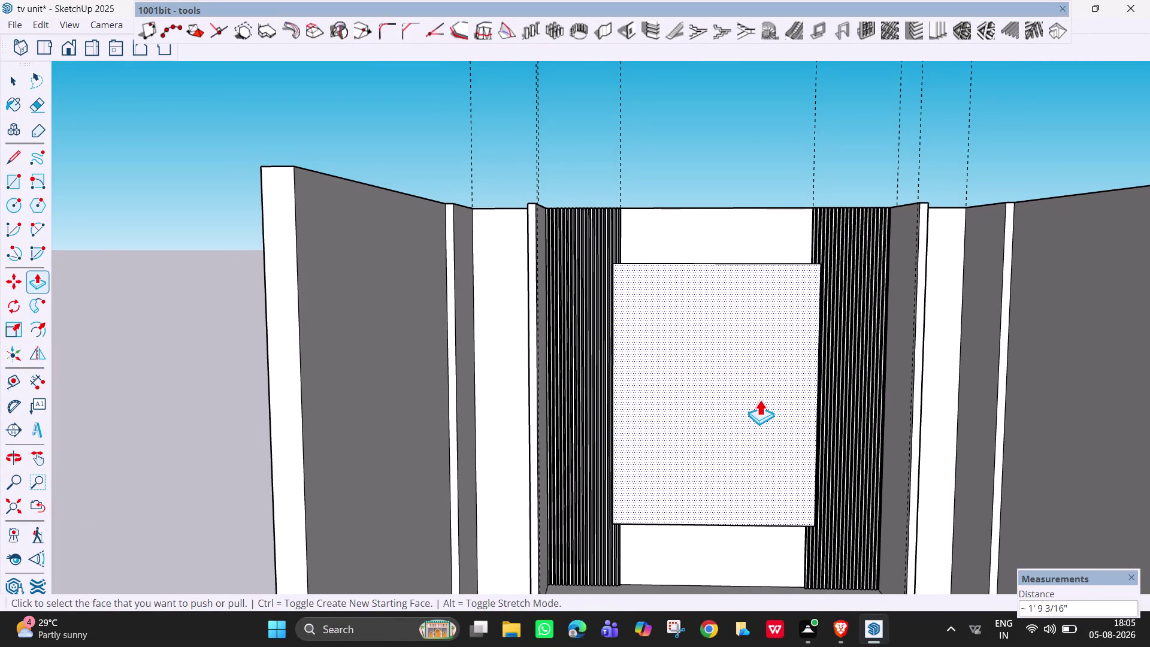
scroll(down, 3)
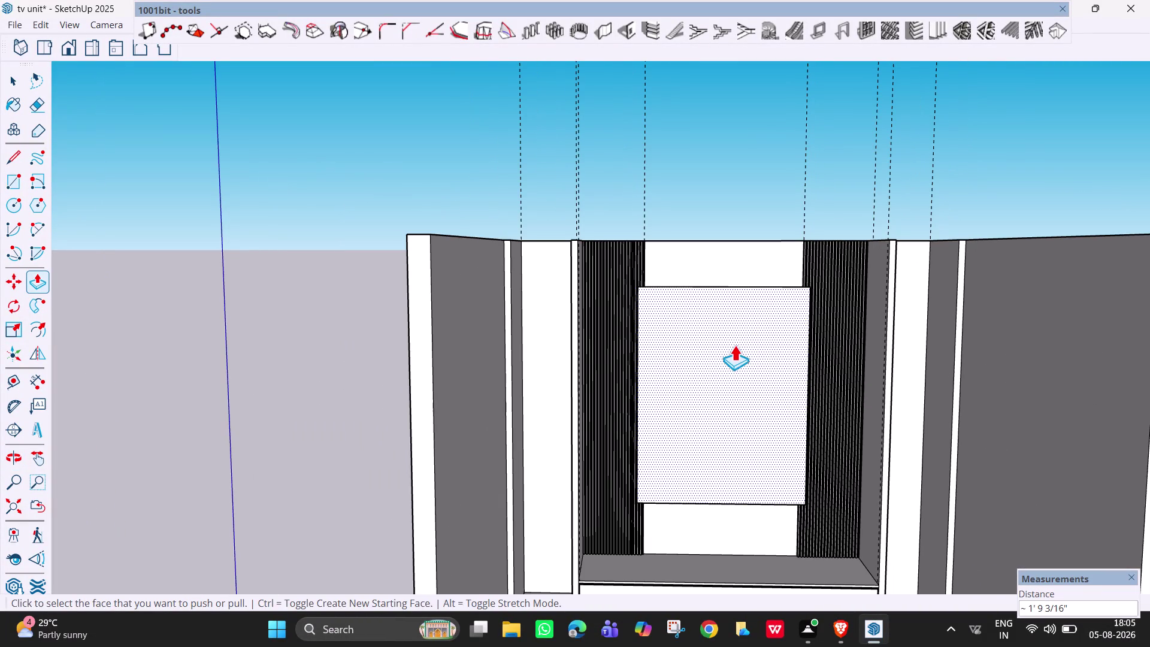
scroll(down, 3)
middle_drag(734, 344, 733, 451)
middle_drag(718, 328, 726, 383)
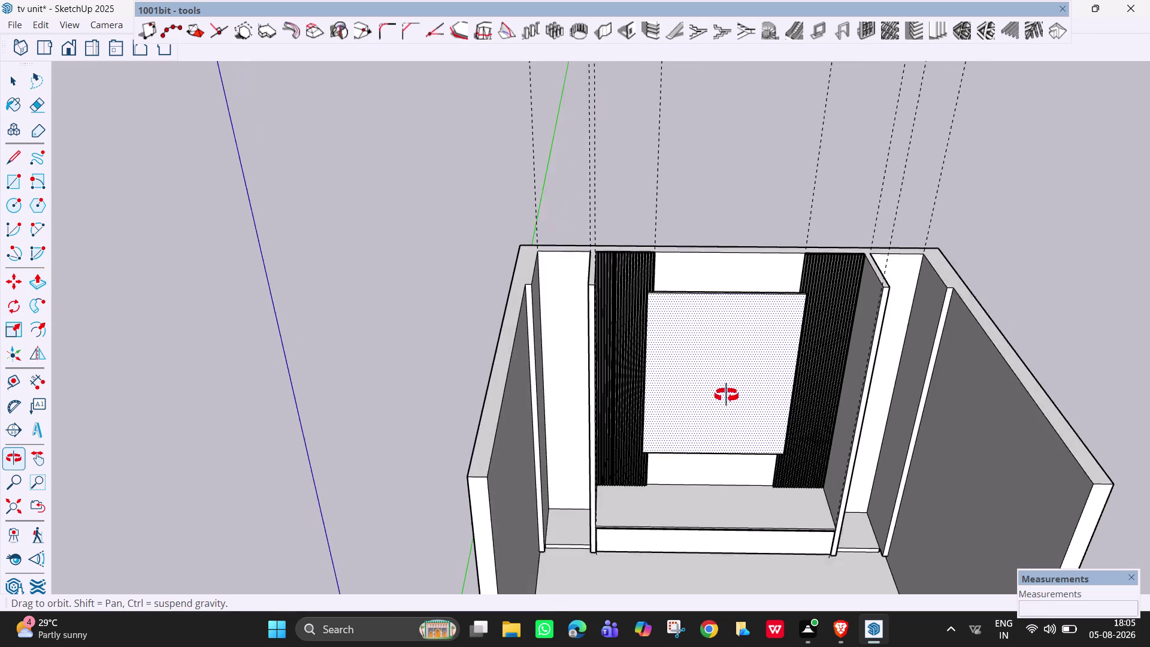
middle_drag(726, 384, 725, 426)
scroll(up, 3)
middle_drag(717, 268, 717, 353)
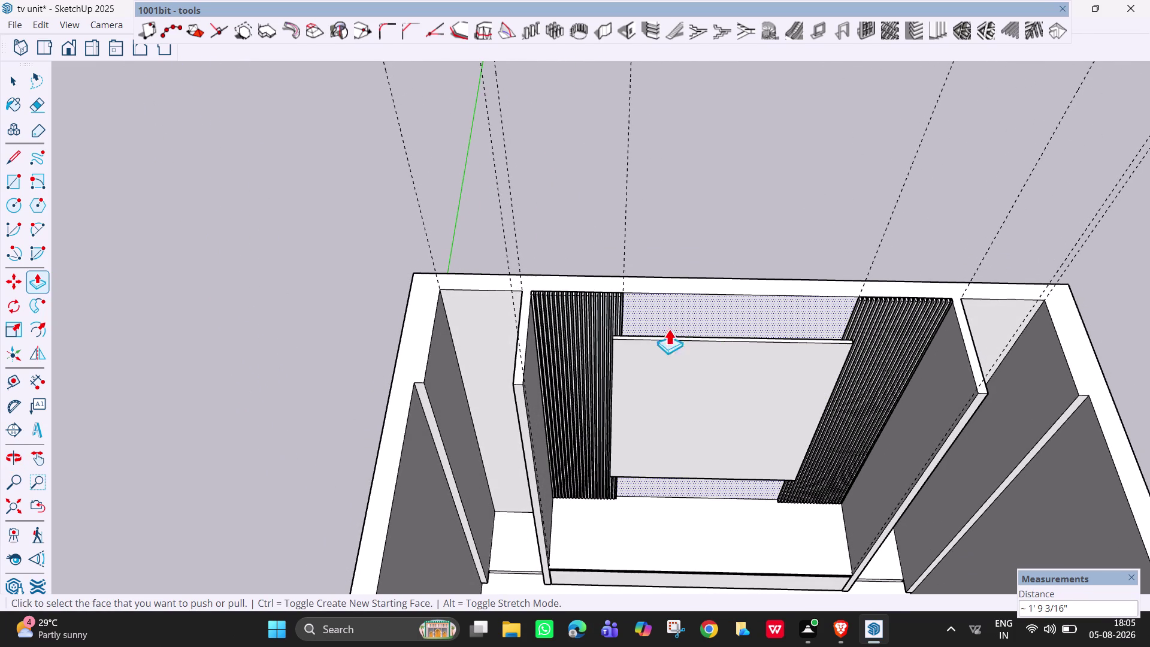
scroll(up, 3)
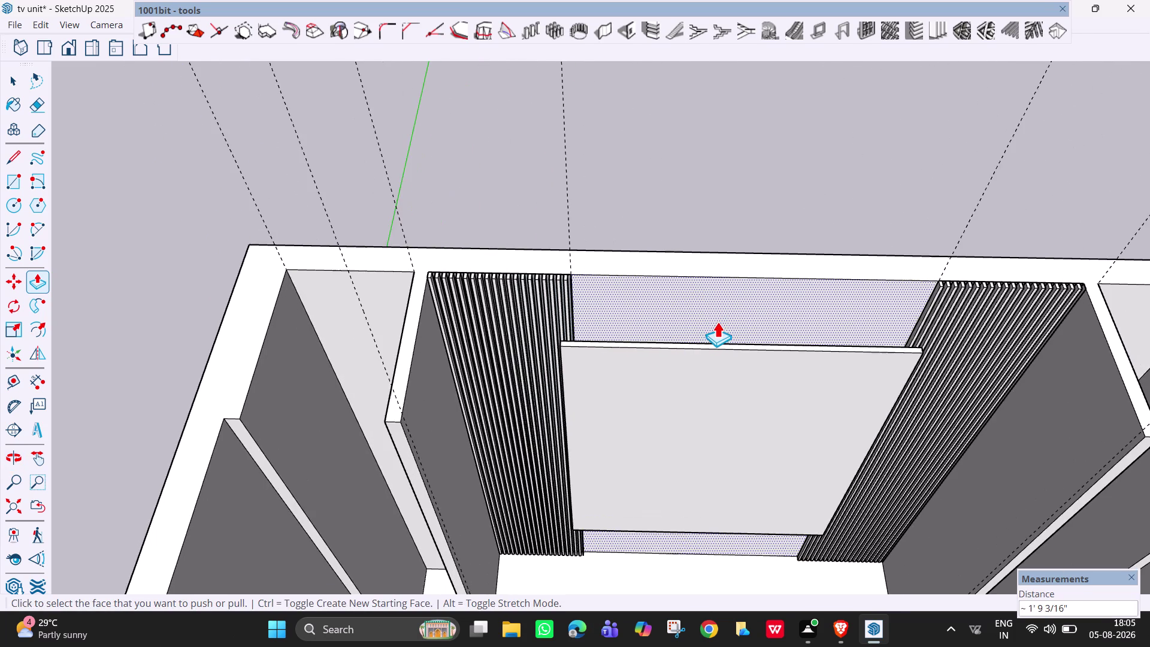
middle_drag(721, 332, 721, 346)
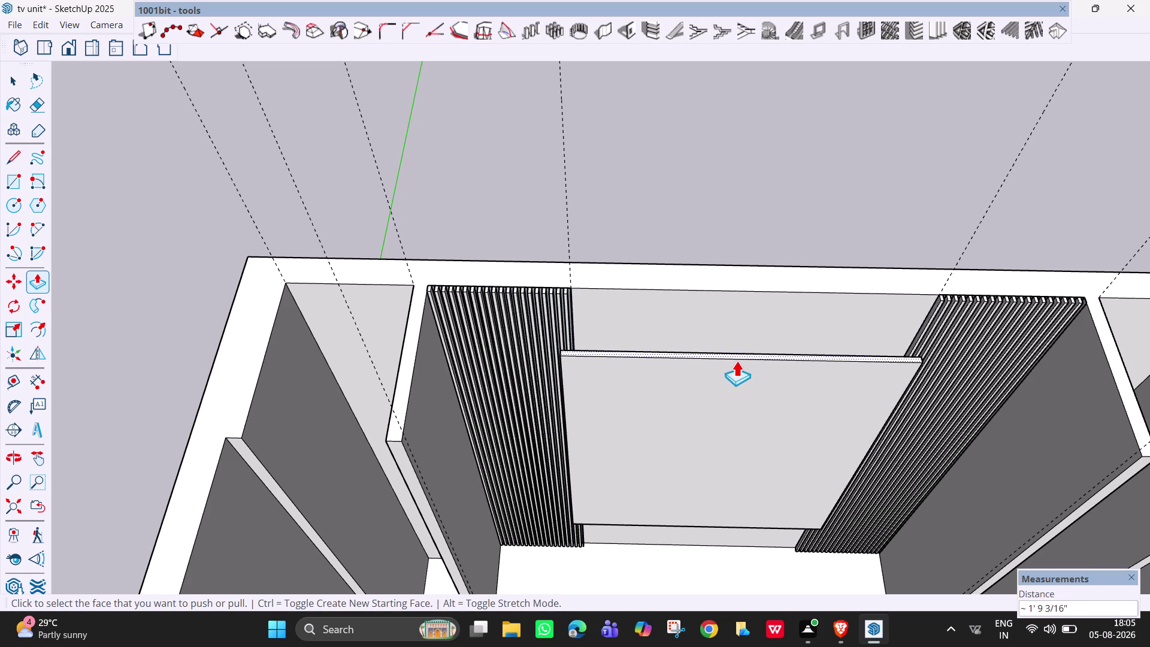
click(736, 361)
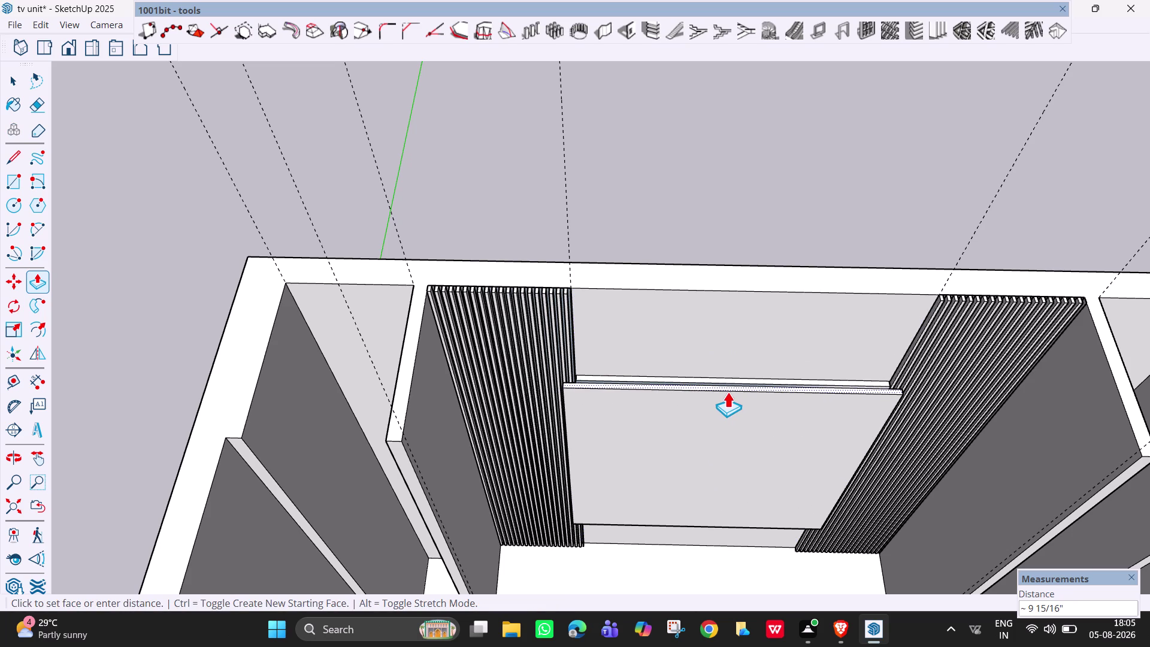
click(727, 401)
Pull the panel's top face again to a new height.
middle_drag(727, 402, 733, 382)
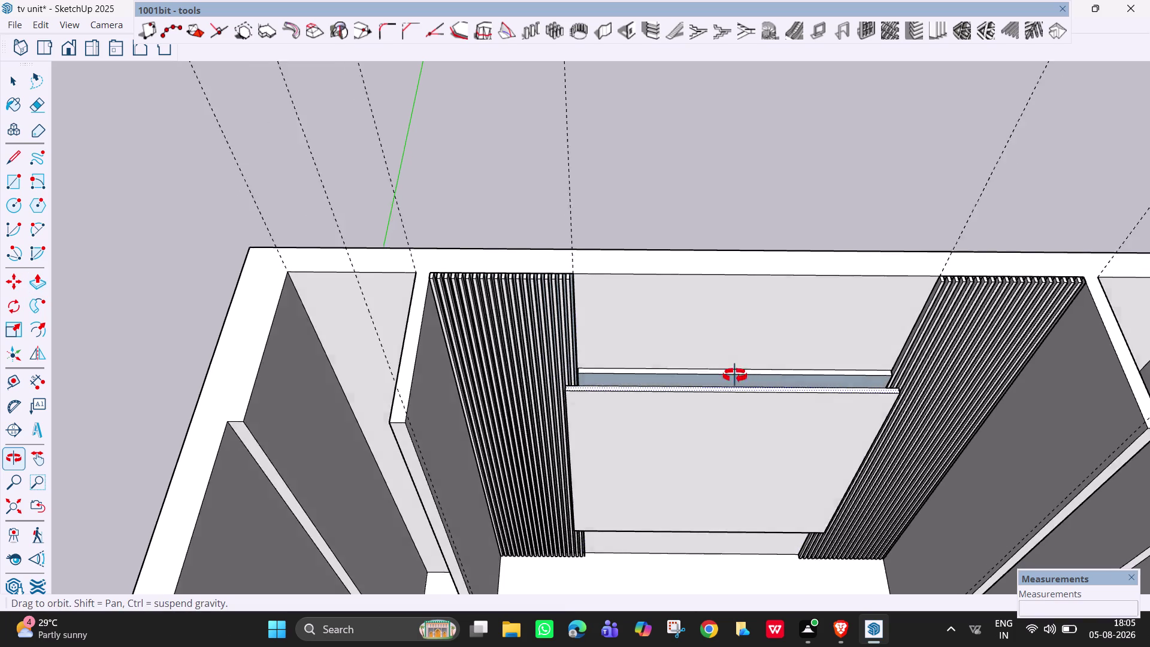
middle_drag(733, 383, 759, 258)
scroll(up, 3)
middle_drag(753, 316, 750, 366)
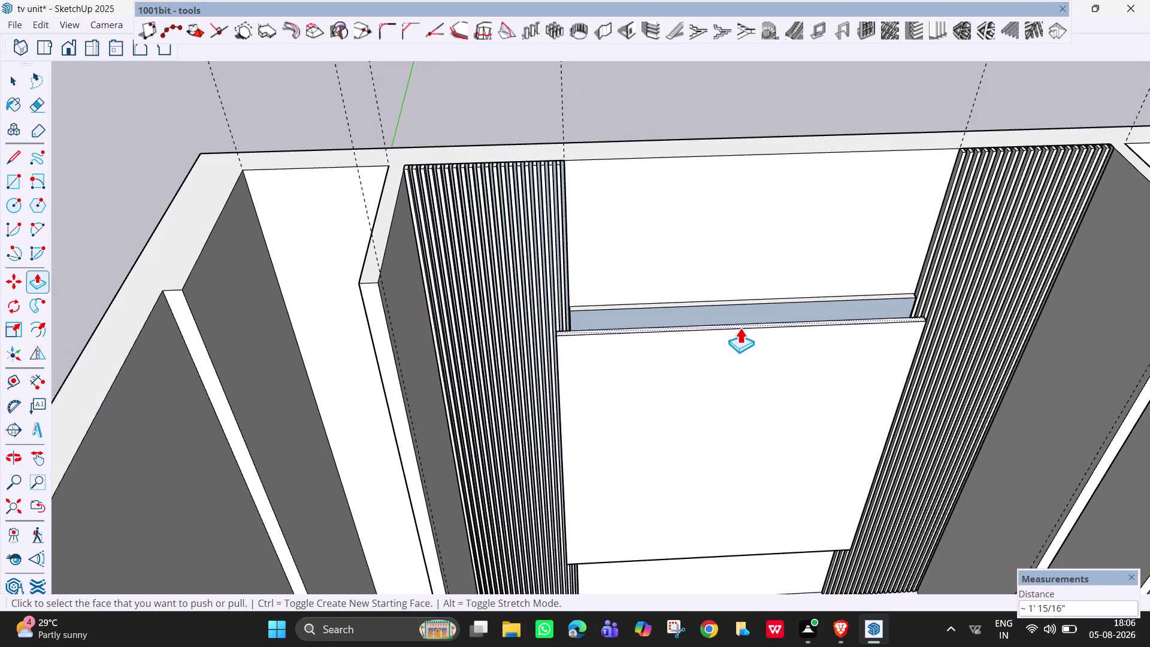
click(740, 327)
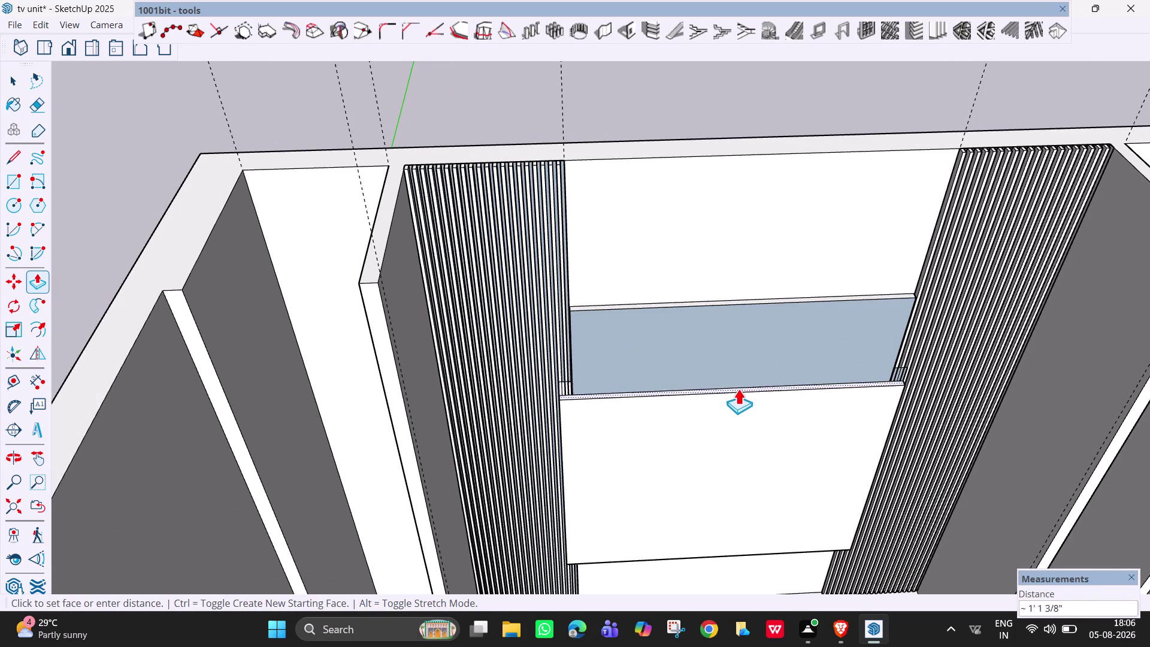
click(568, 381)
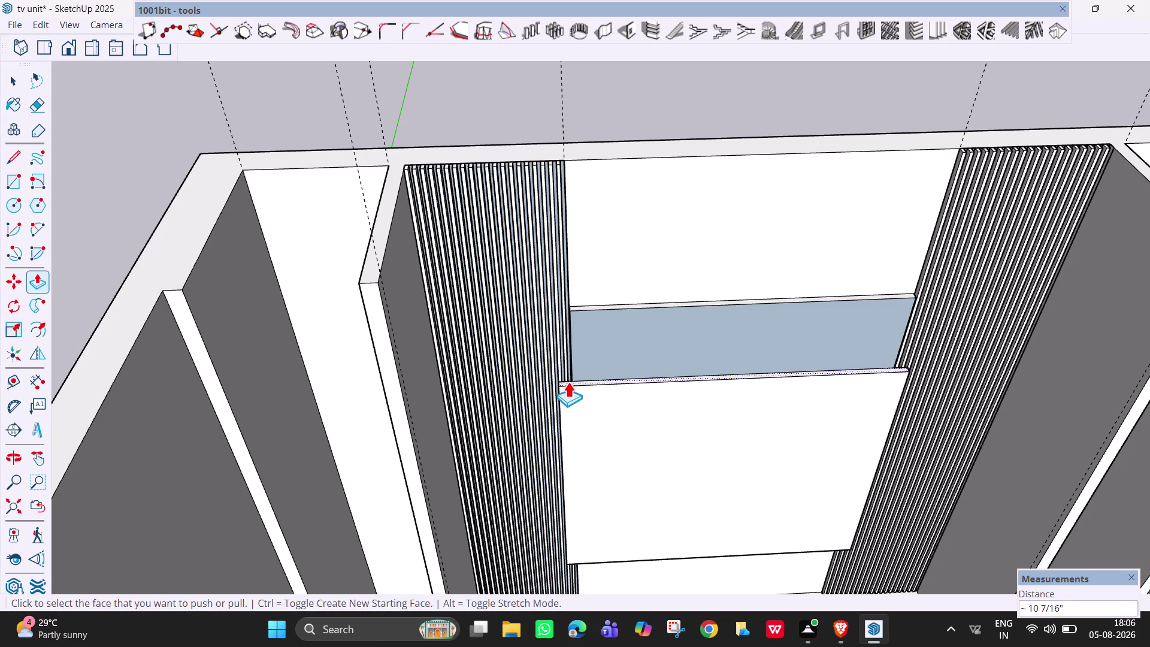
Pull the recessed face above the TV panel forward to close the gap.
scroll(down, 3)
middle_drag(699, 425, 685, 272)
middle_drag(715, 364, 704, 299)
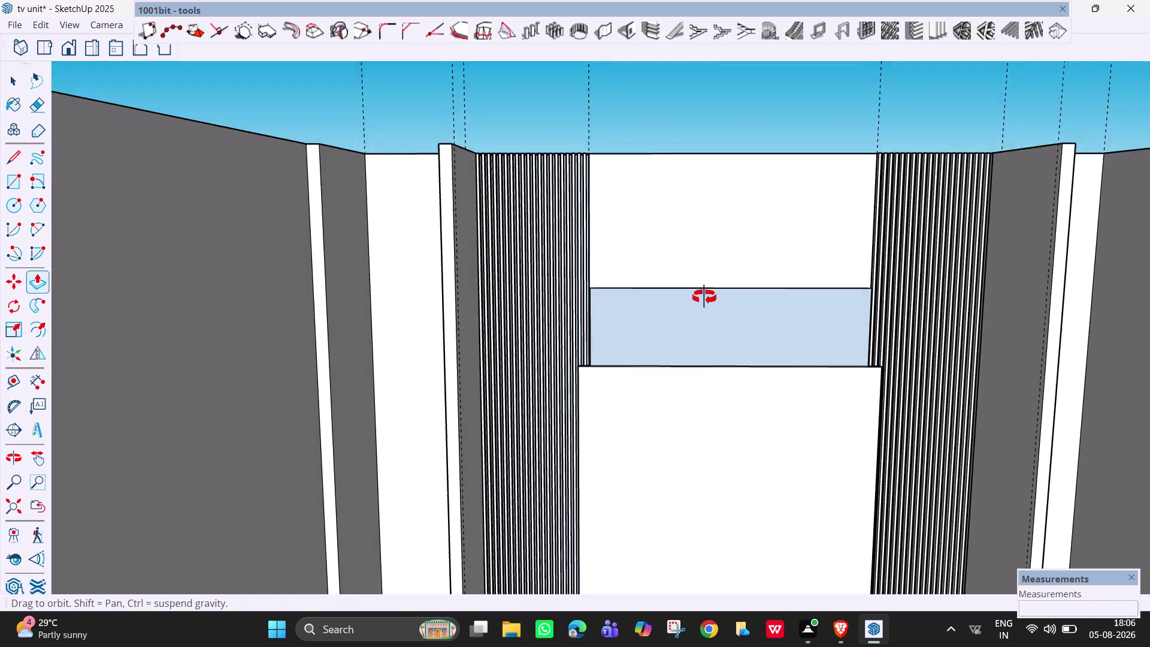
middle_drag(705, 299, 705, 286)
scroll(down, 3)
middle_drag(727, 344, 717, 444)
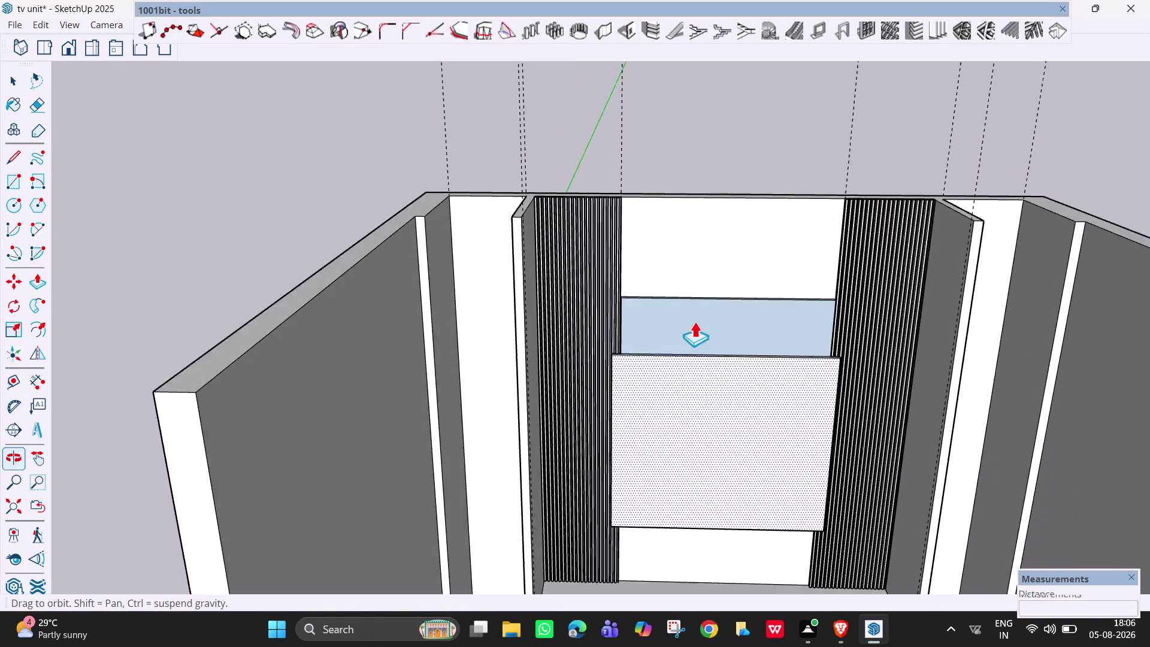
scroll(up, 3)
middle_drag(700, 320, 688, 413)
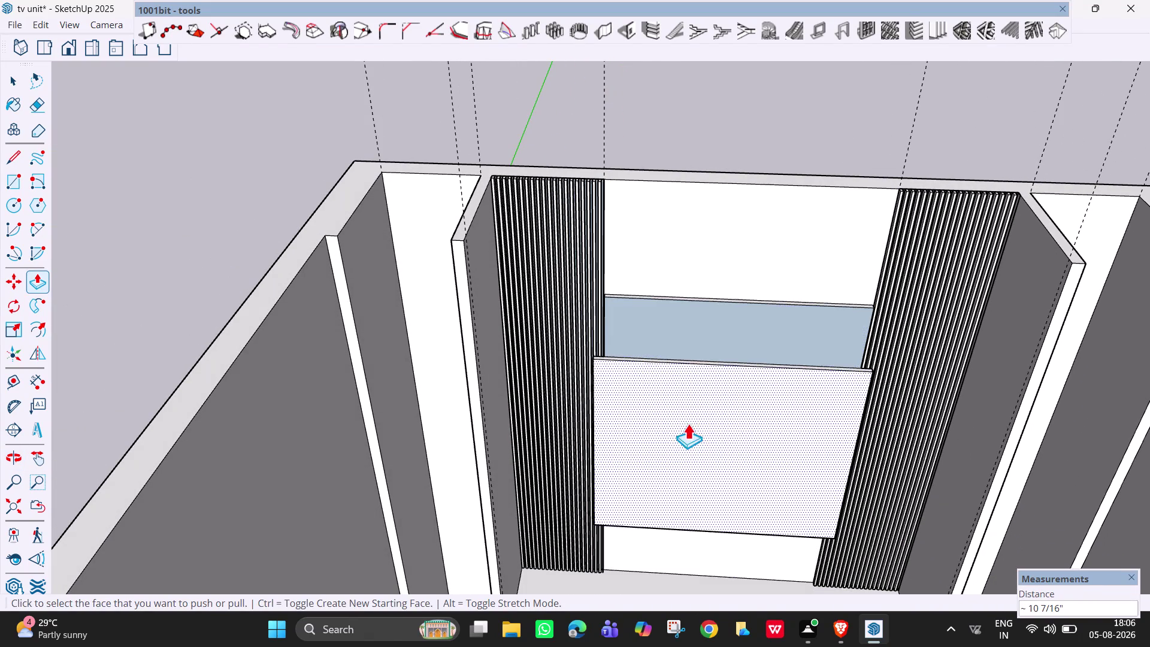
middle_drag(738, 303, 726, 391)
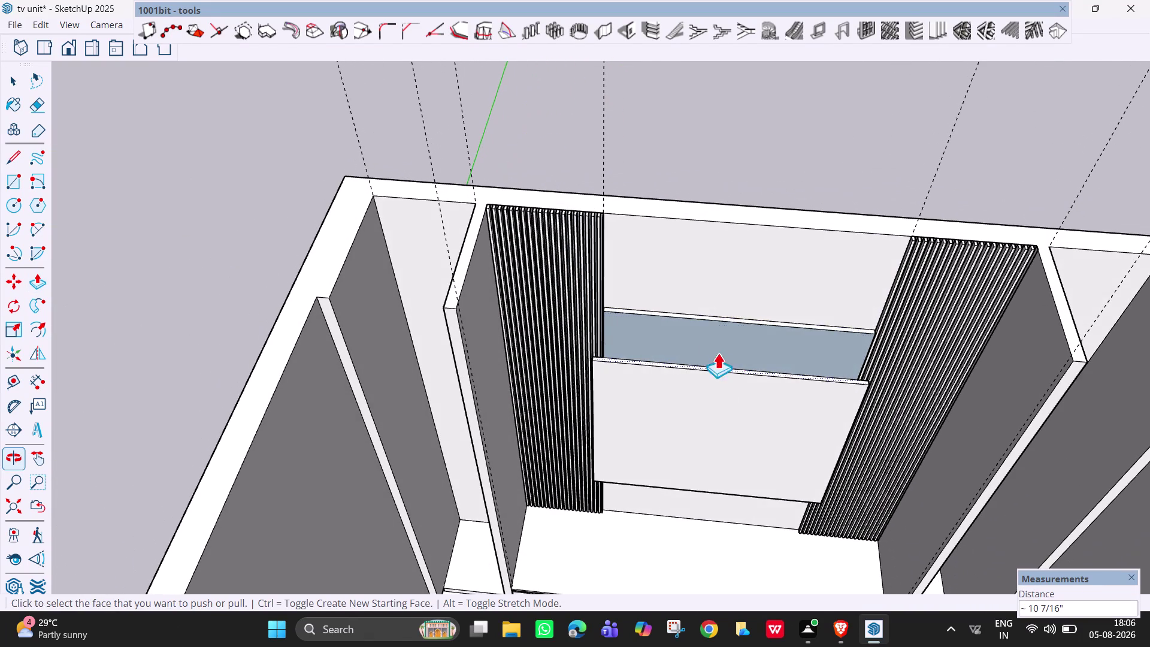
click(739, 322)
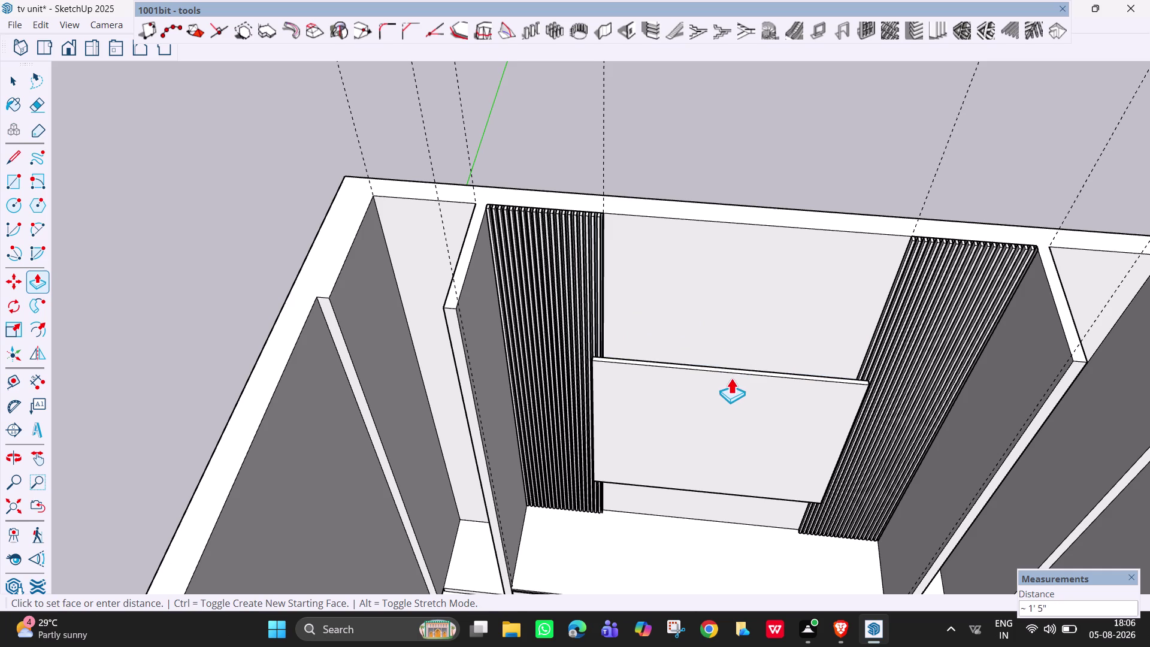
click(727, 396)
scroll(down, 3)
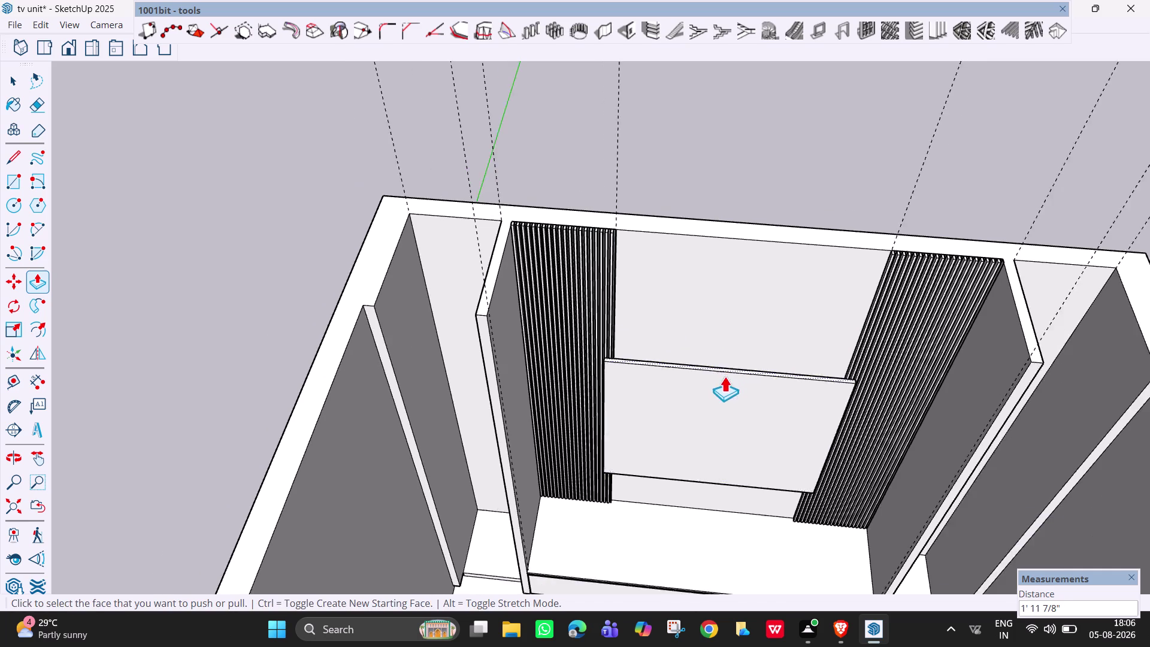
middle_drag(725, 380, 686, 519)
scroll(up, 3)
Pull the TV panel face outward about 8 1/2 inches.
middle_drag(680, 397, 681, 450)
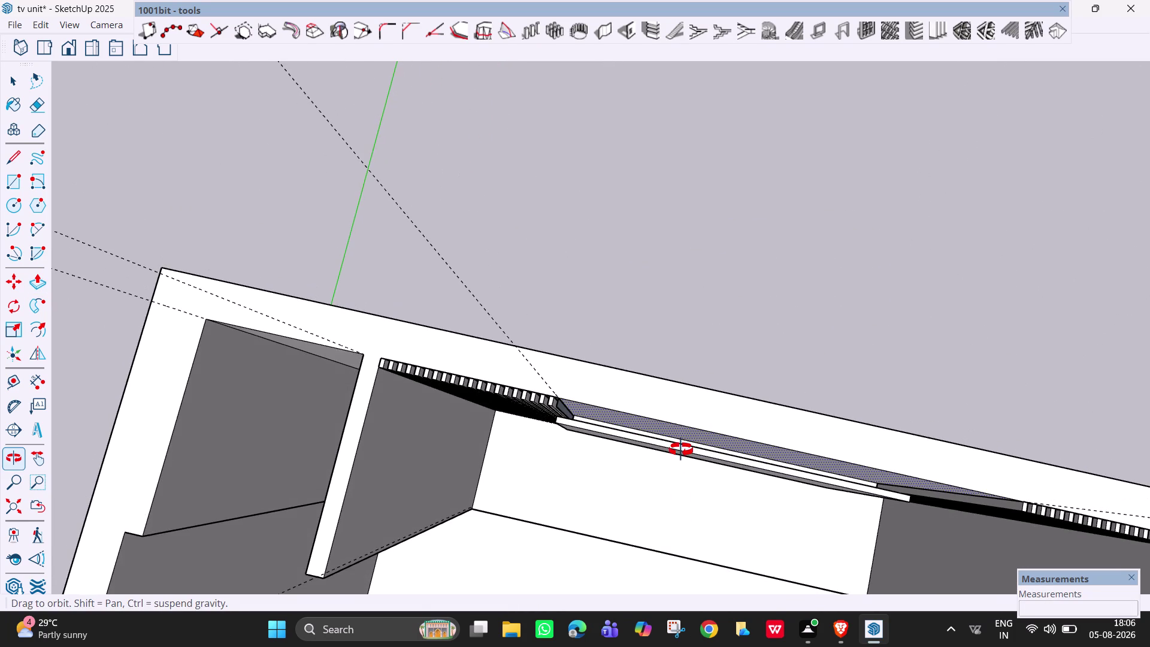
middle_drag(681, 450, 683, 450)
scroll(up, 3)
scroll(up, 3)
middle_drag(685, 432, 685, 444)
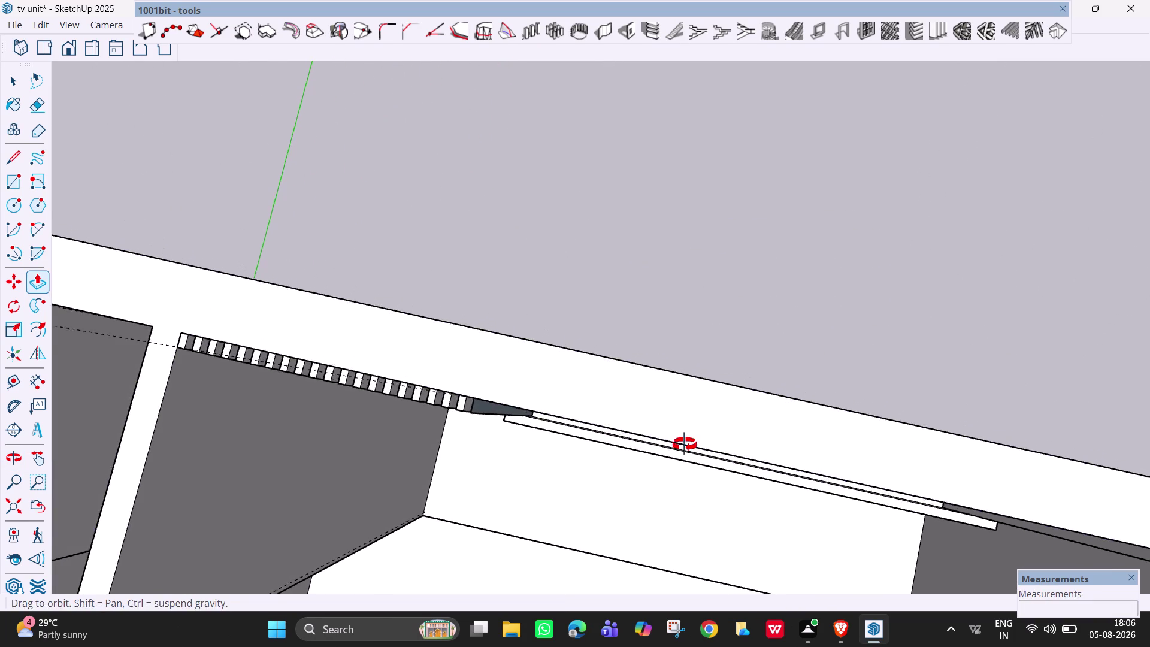
middle_drag(684, 444, 685, 445)
middle_drag(682, 456, 698, 445)
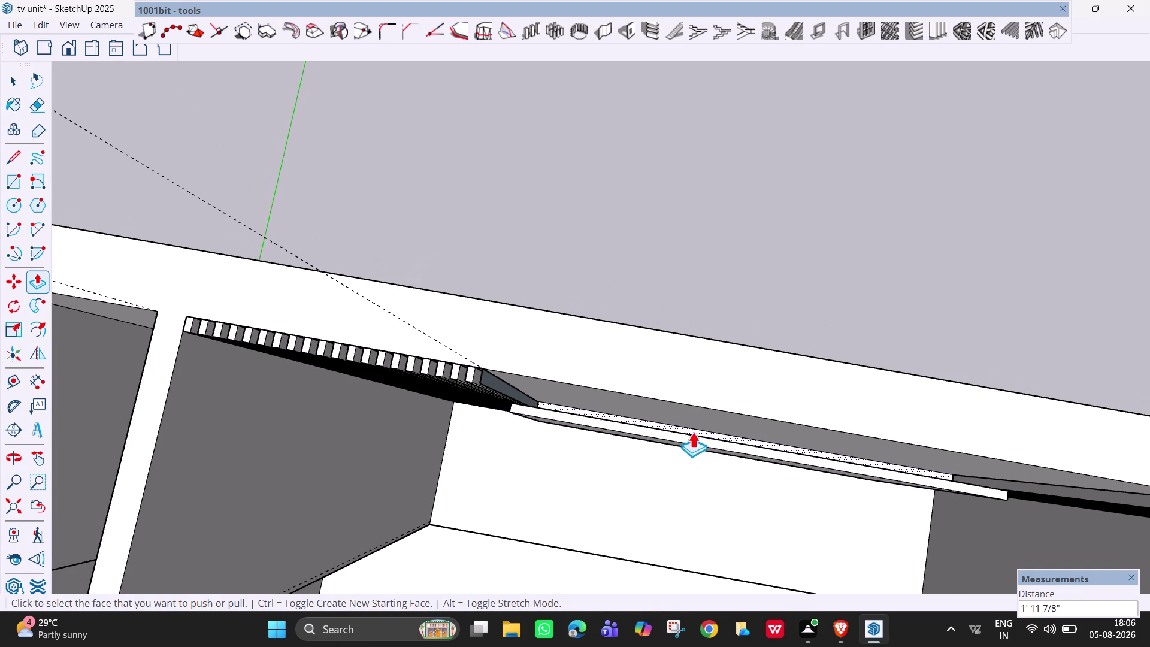
click(698, 435)
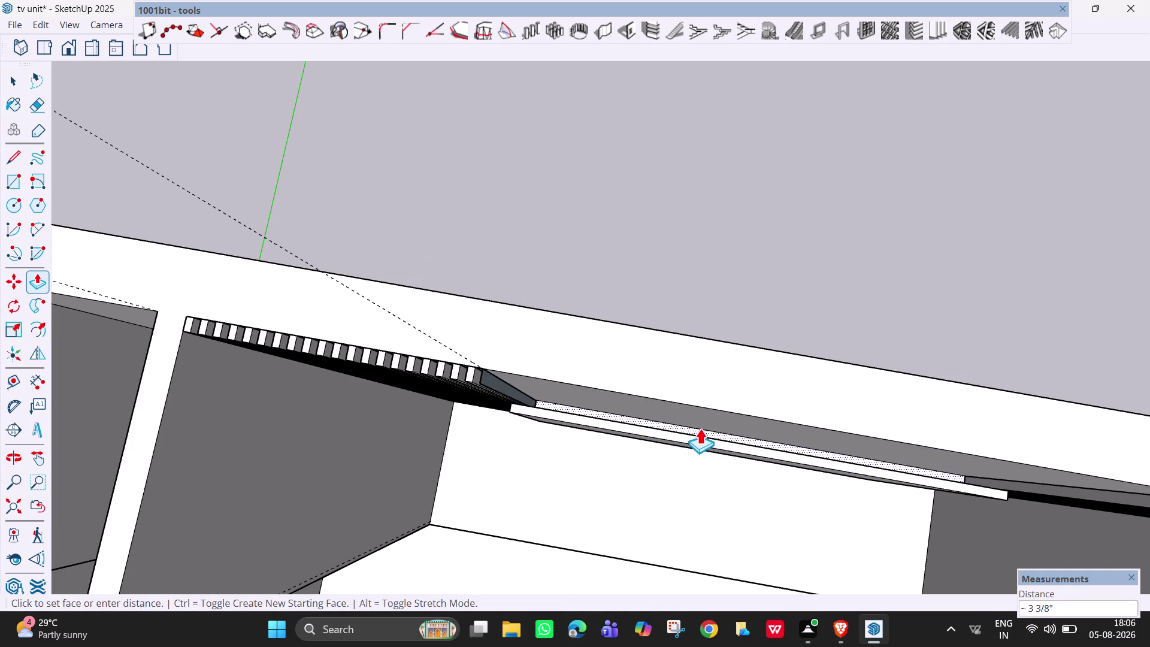
click(703, 419)
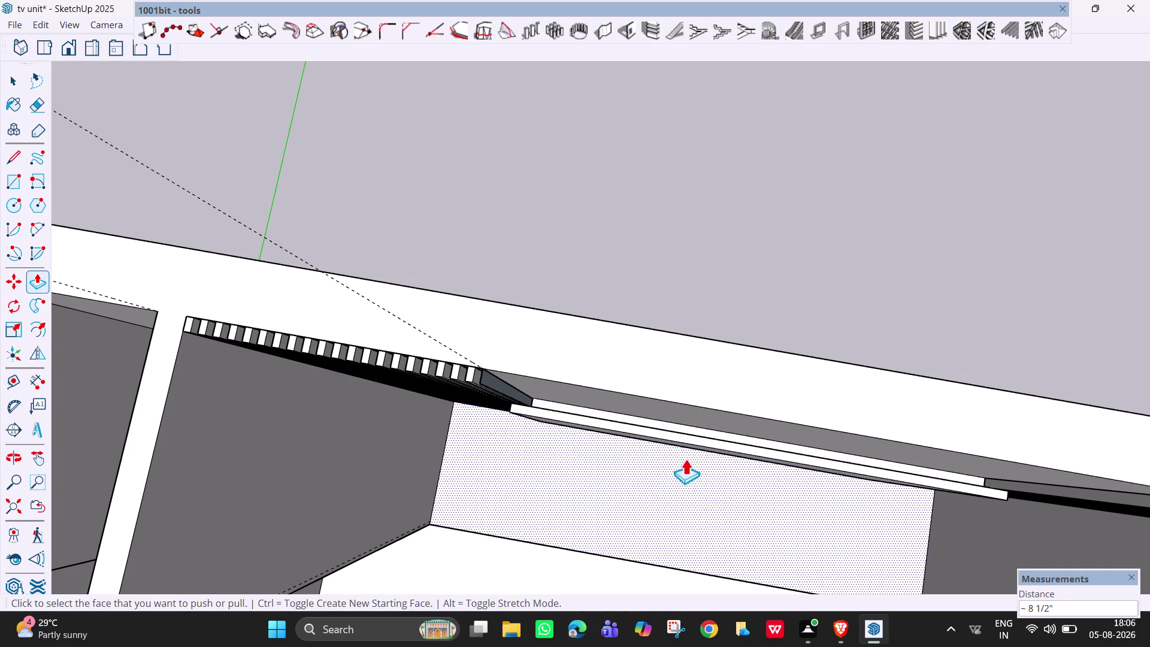
Check the thickened panel from the front and leave Push/Pull.
scroll(down, 3)
middle_drag(683, 464, 728, 317)
middle_drag(713, 377, 732, 255)
middle_drag(728, 395, 720, 288)
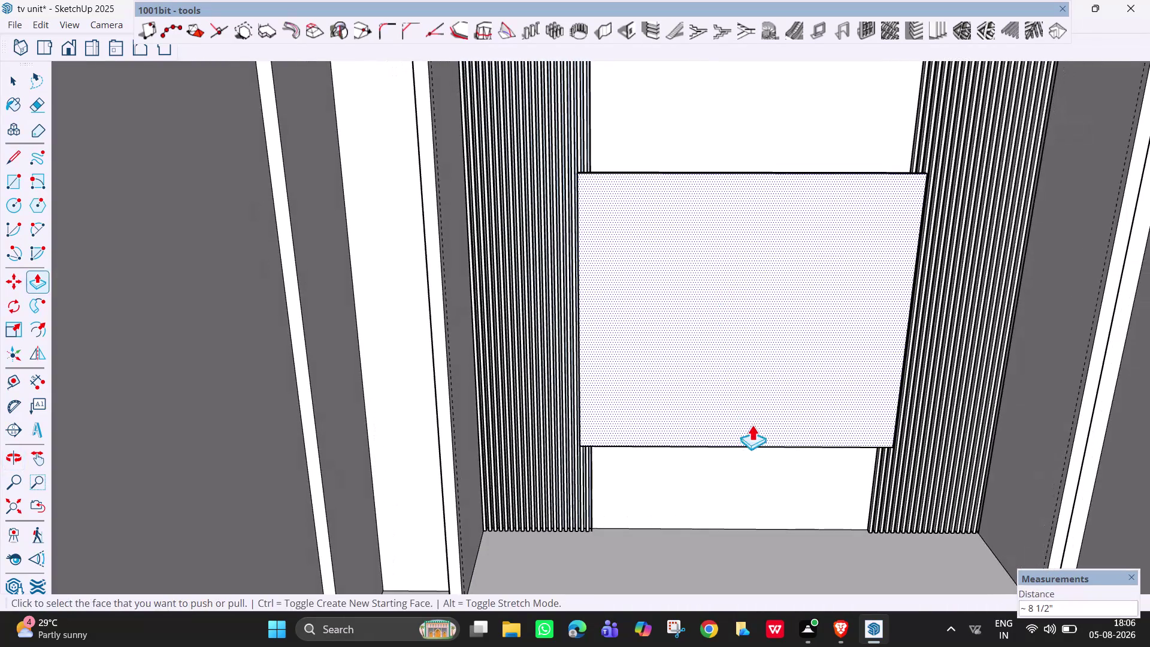
middle_drag(745, 383, 739, 297)
scroll(down, 3)
scroll(down, 3)
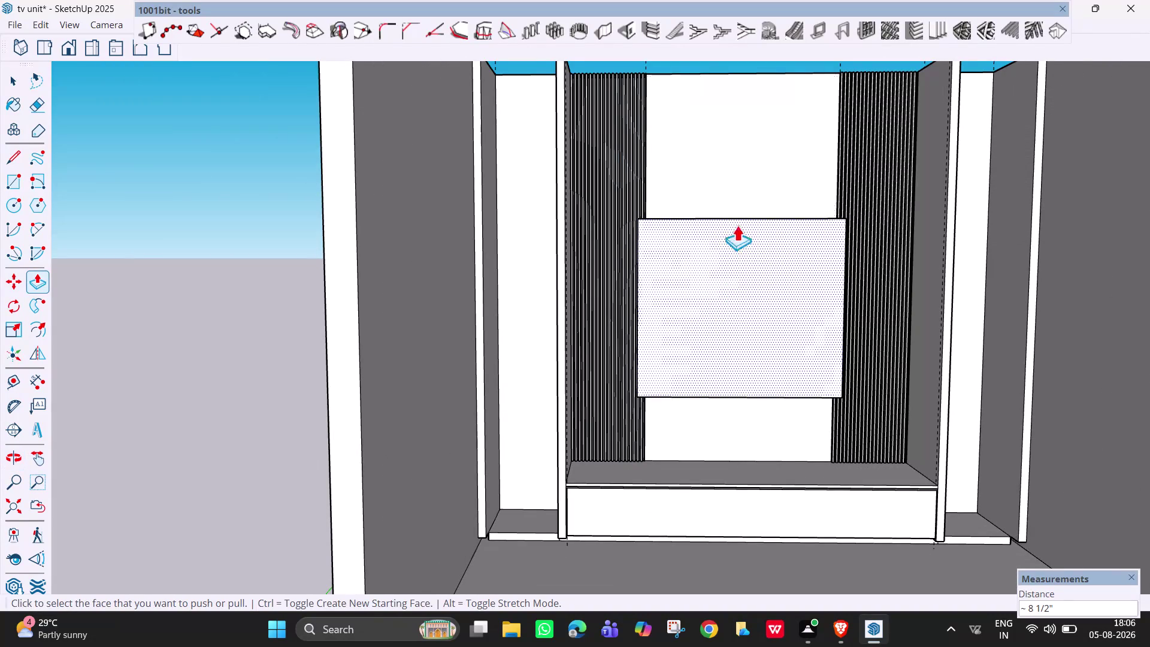
key(space)
scroll(up, 3)
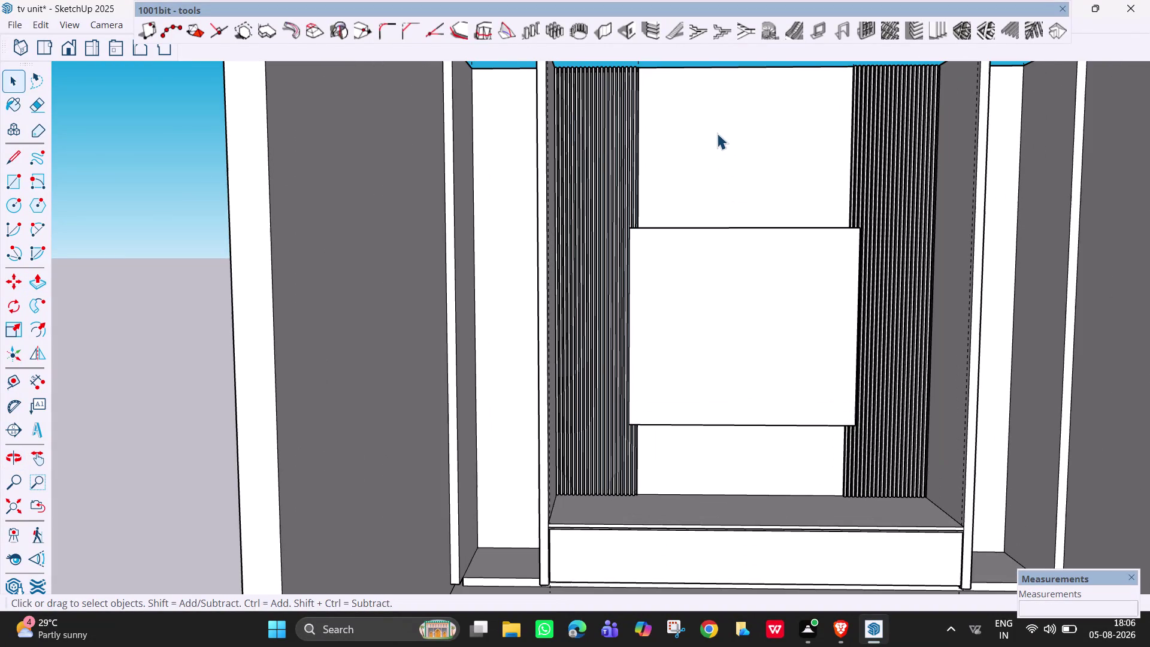
Pan up toward the top of the unit and close the 1001bit tools panel.
key(h)
drag(717, 138, 705, 240)
scroll(up, 3)
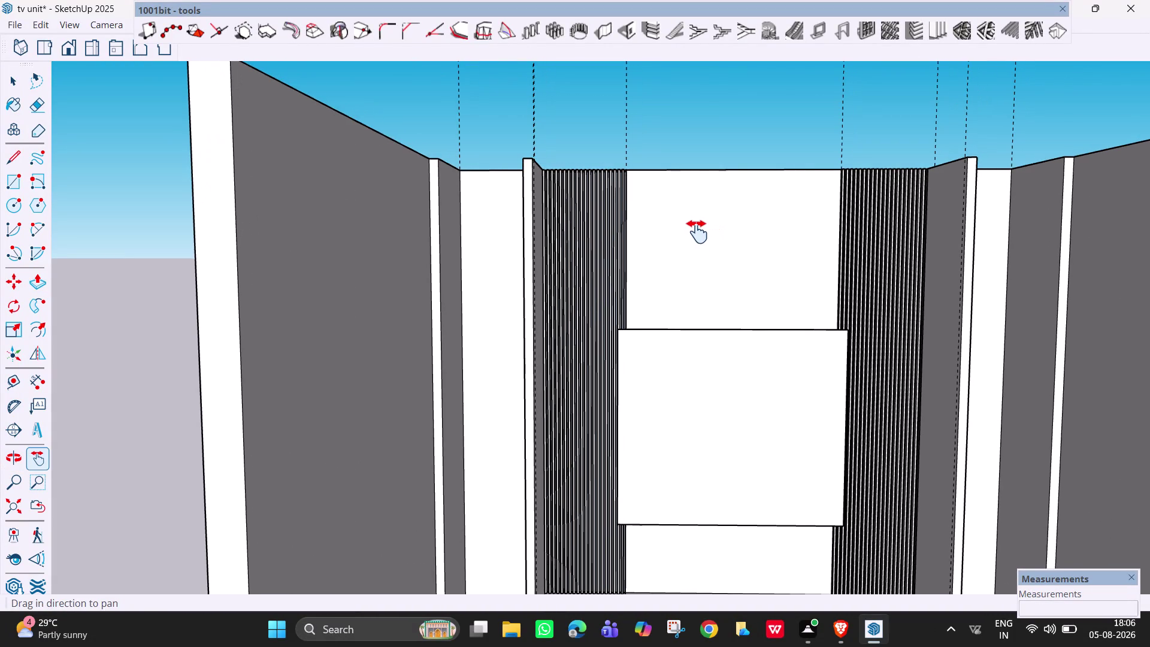
scroll(up, 3)
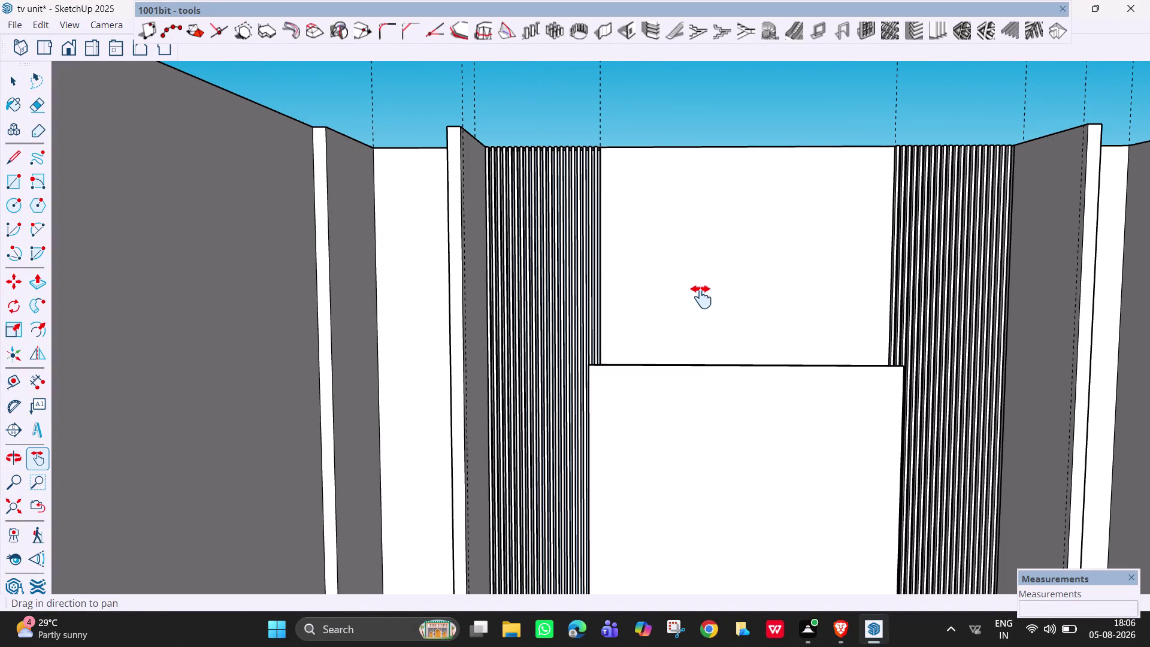
key(r)
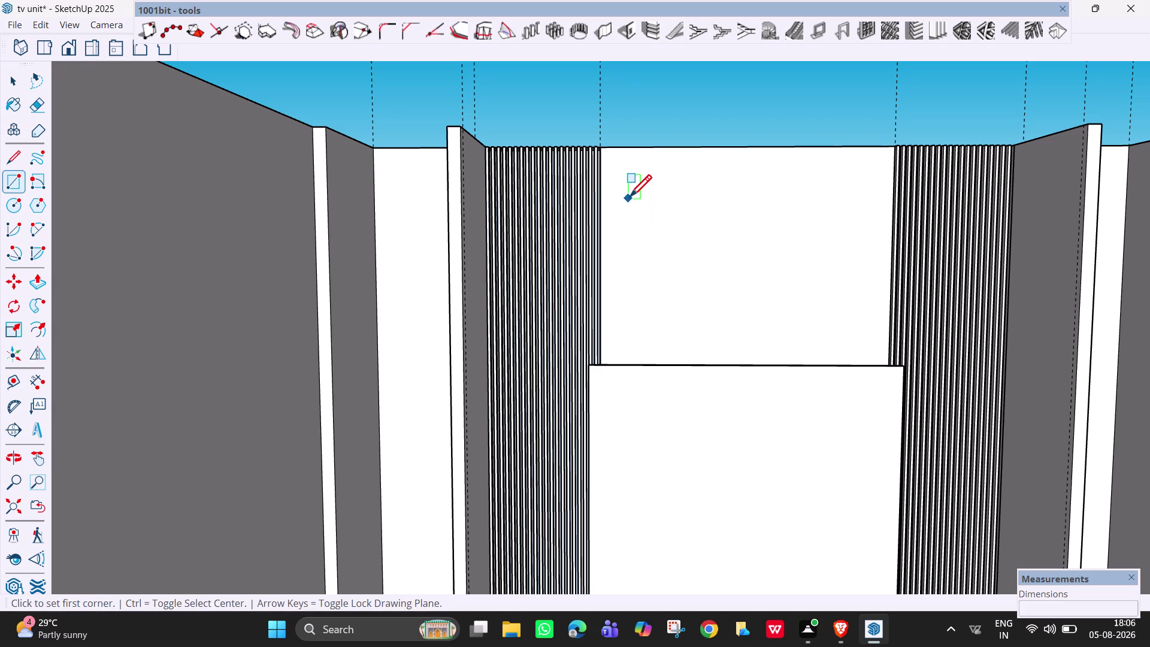
key(Escape)
key(space)
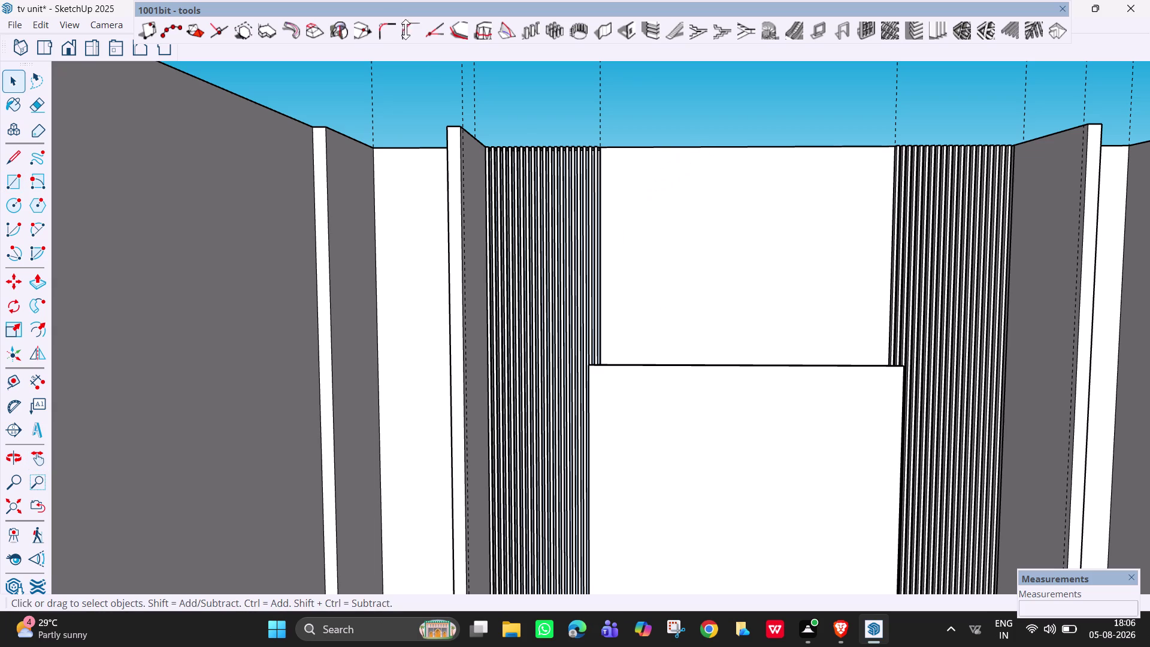
click(1063, 5)
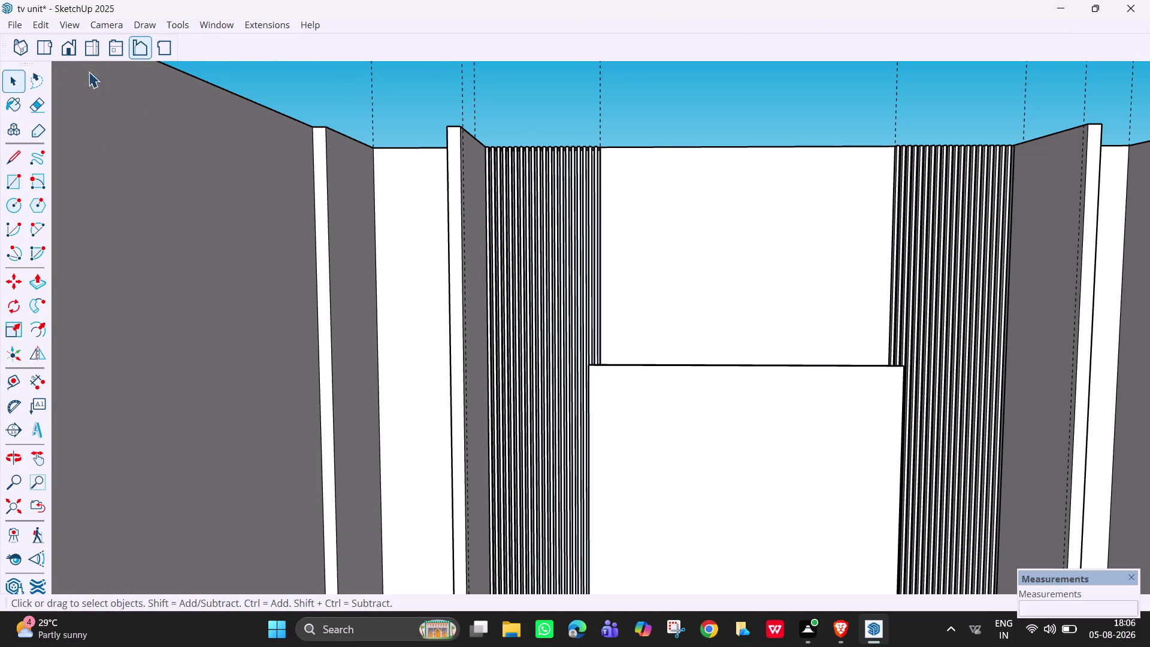
Start a dimension at the gap's edge, then cancel it unfinished.
click(35, 381)
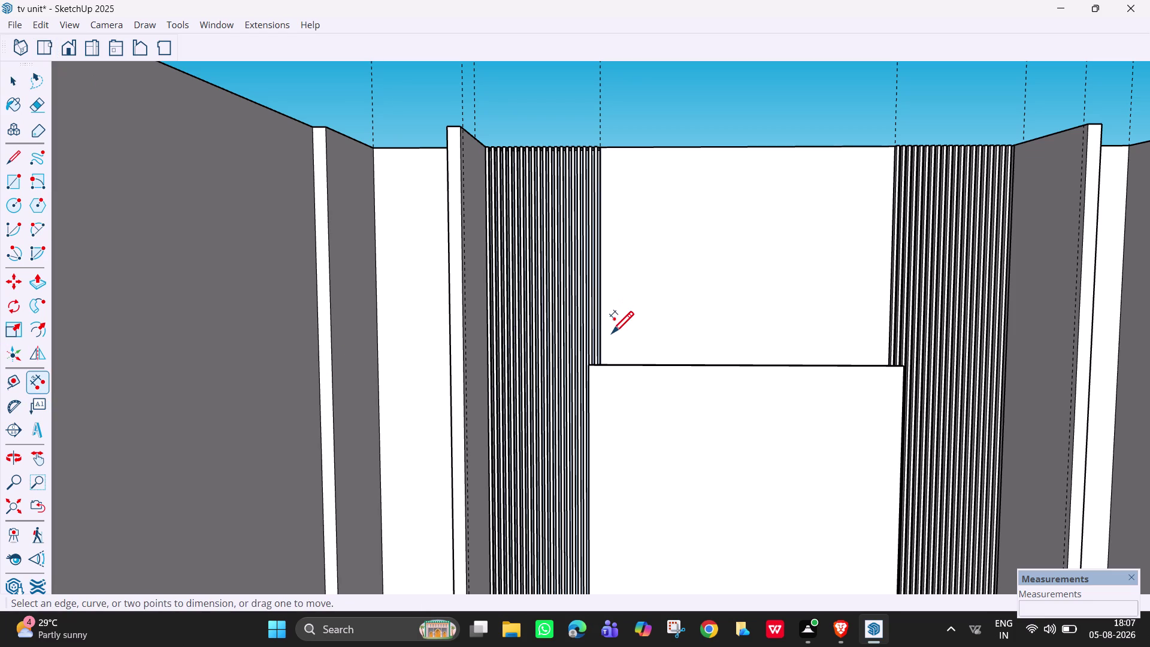
click(600, 331)
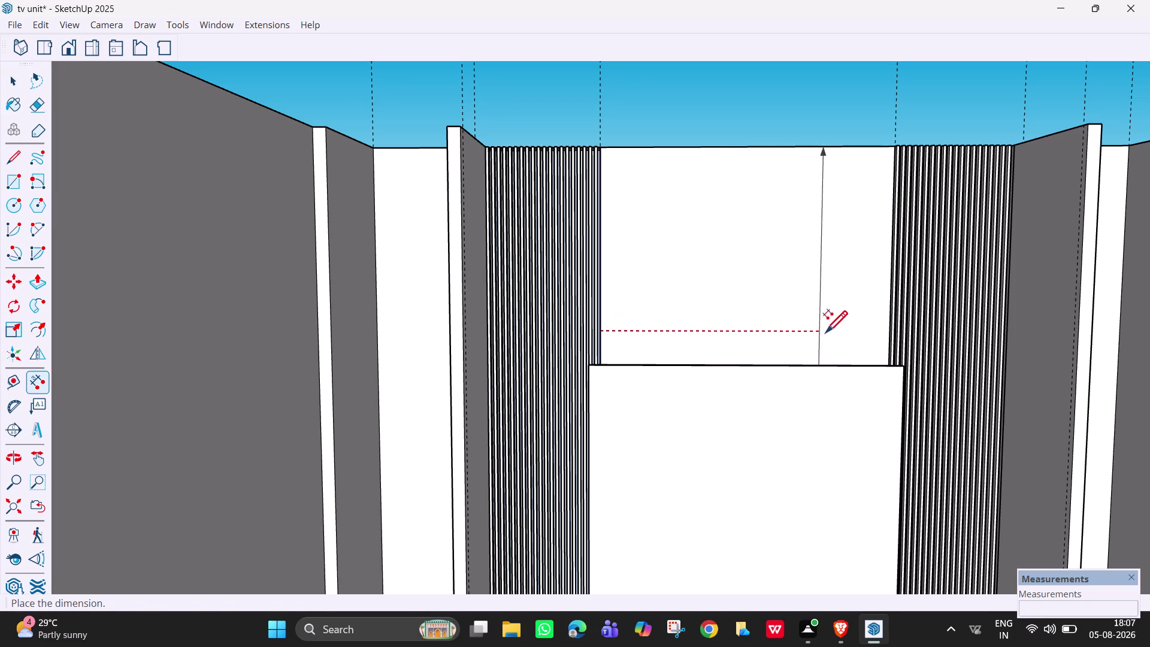
scroll(up, 3)
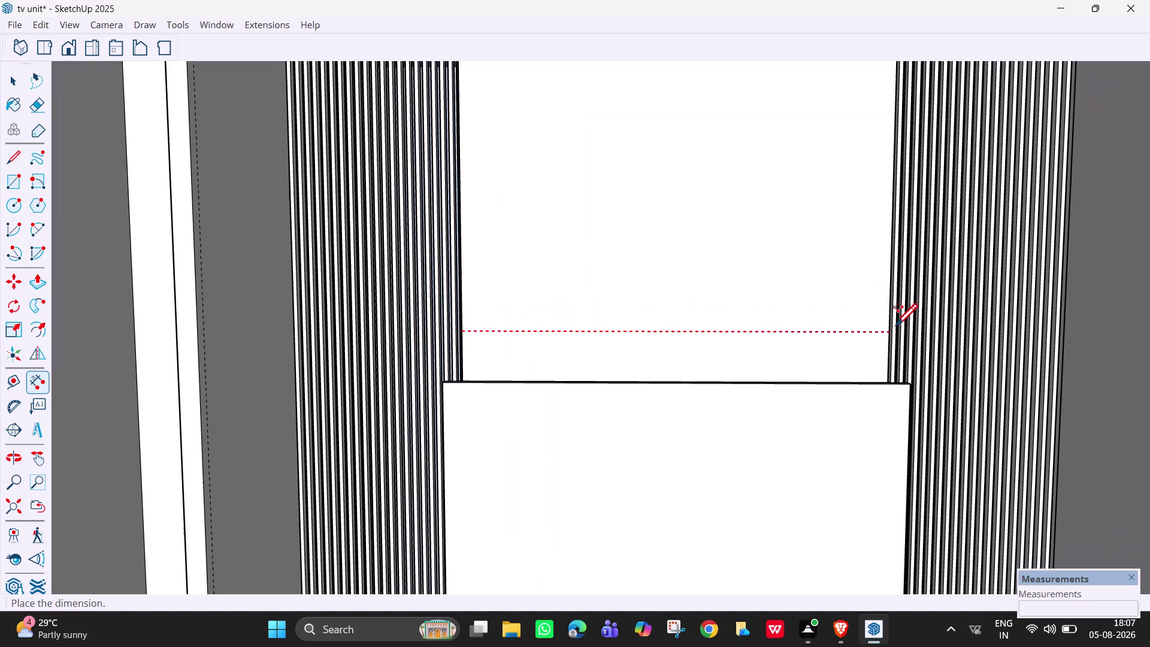
key(Escape)
key(Escape)
Centre the unit and zoom in on the top edge of the slat gap.
scroll(down, 3)
scroll(up, 3)
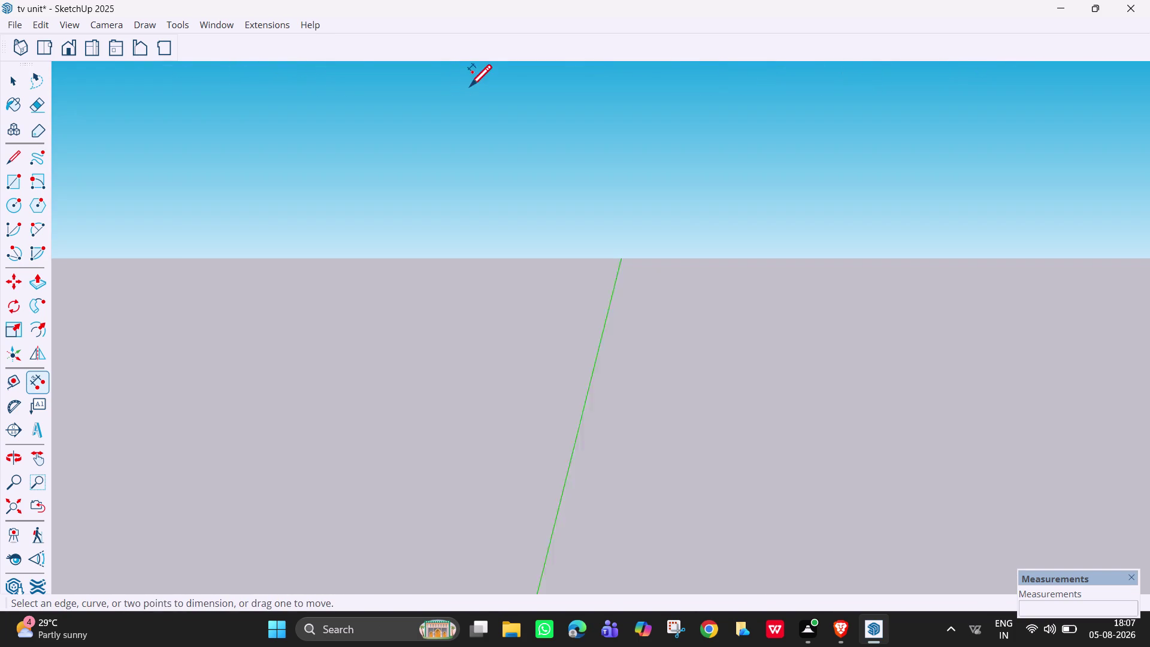
scroll(up, 3)
scroll(down, 3)
key(h)
drag(468, 143, 478, 290)
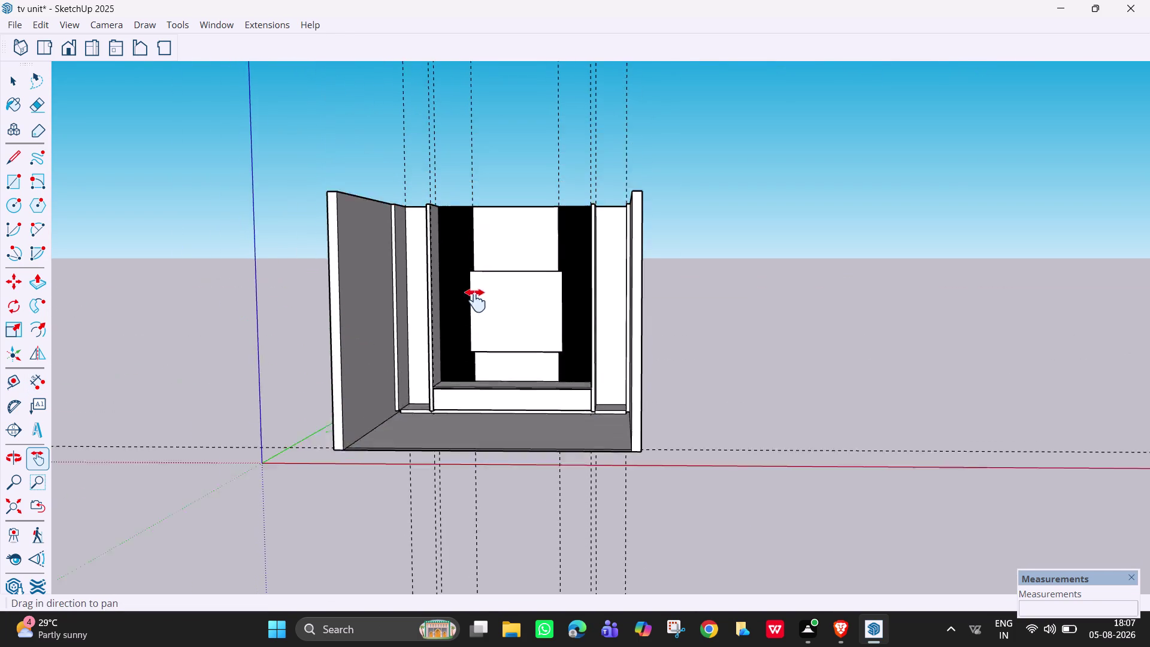
drag(478, 290, 476, 306)
scroll(up, 3)
scroll(down, 3)
scroll(up, 3)
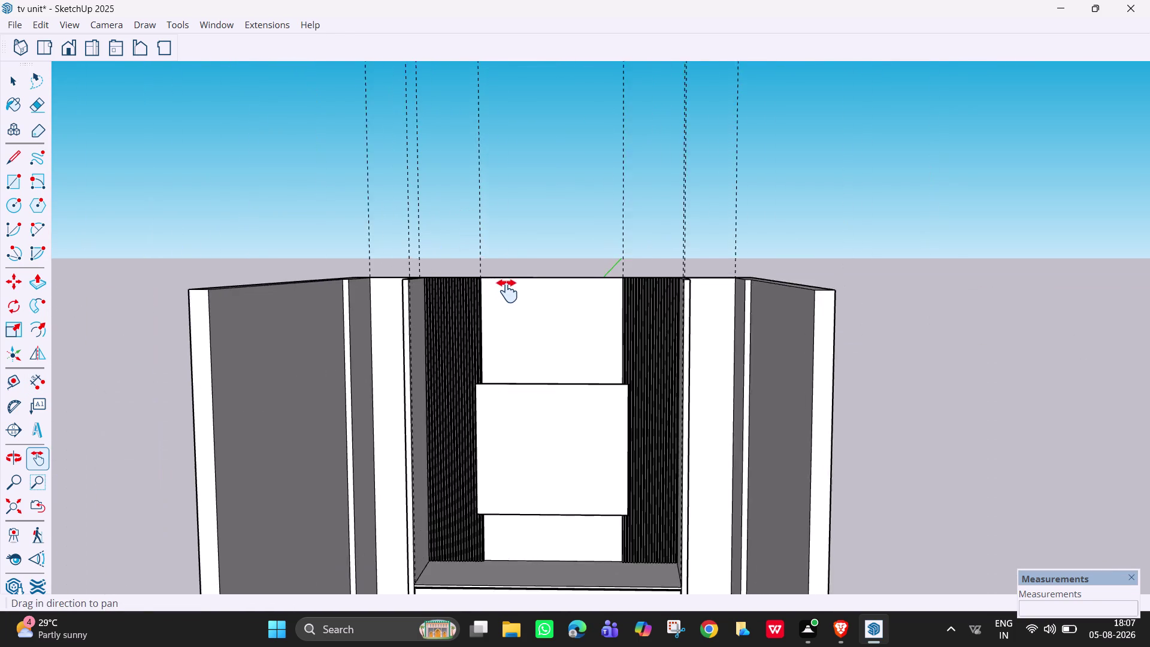
scroll(up, 3)
scroll(up, 3)
scroll(up, 3)
key(space)
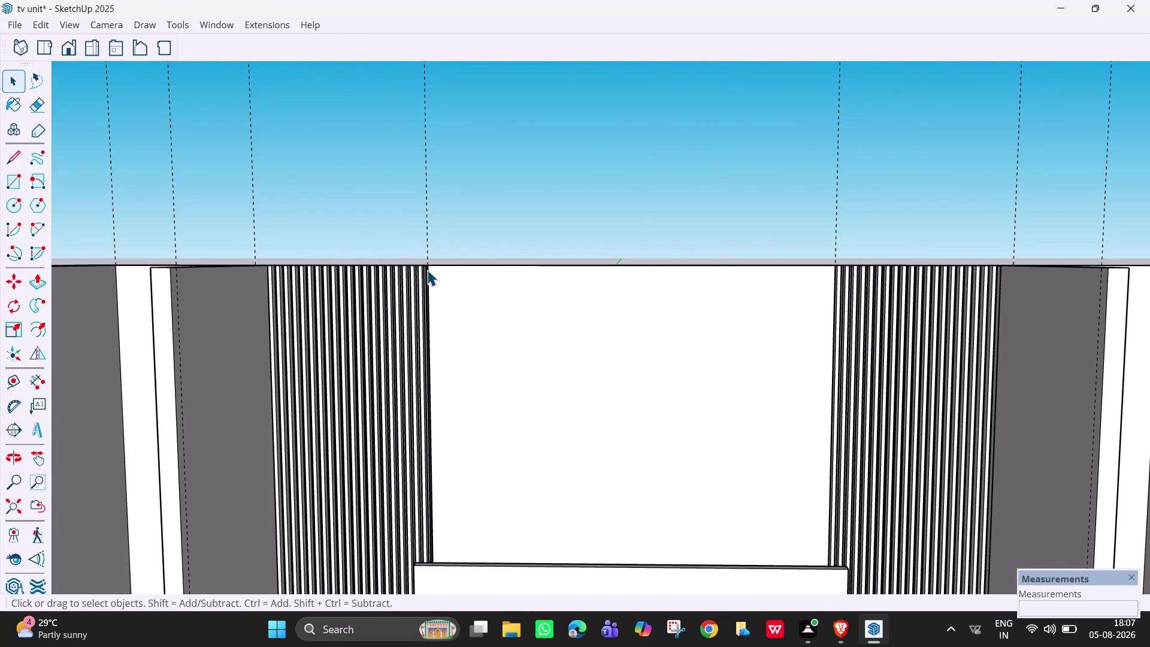
Dimension the 4' 3 1/8" gap width between its top corners, just below the edge.
click(37, 453)
click(41, 386)
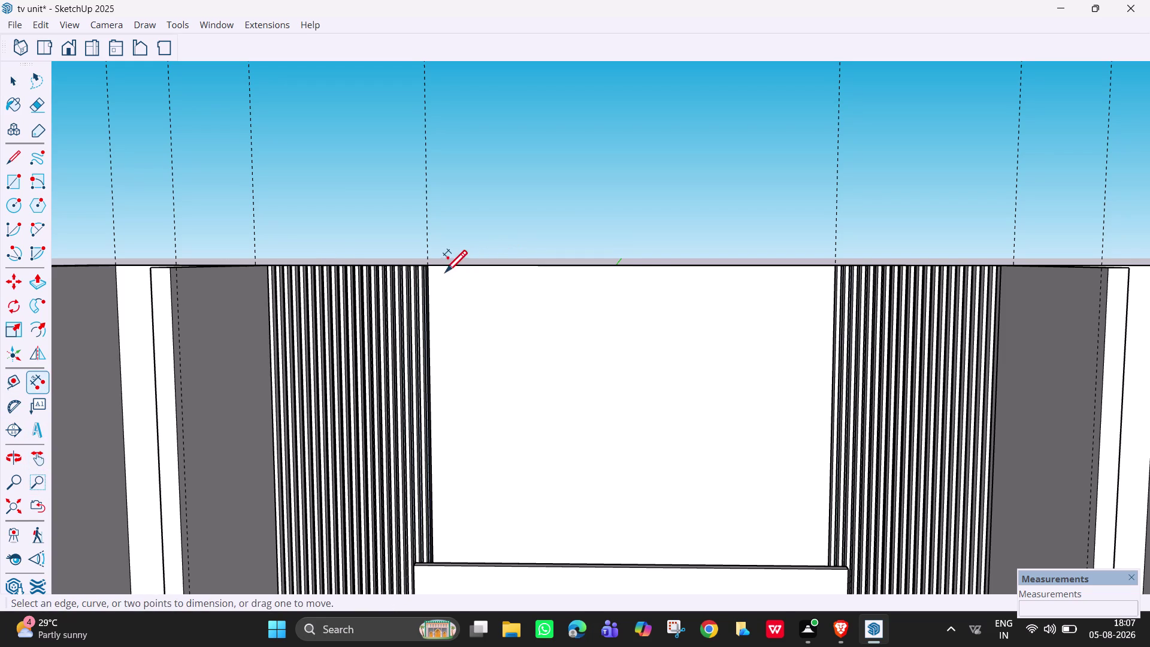
click(430, 268)
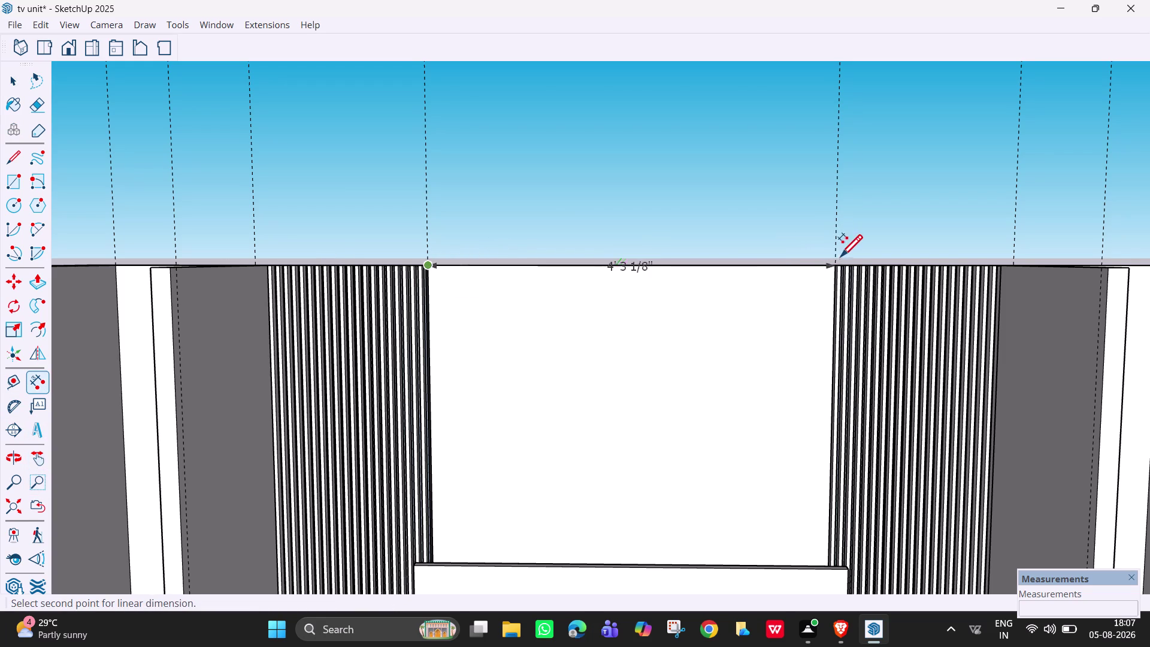
click(838, 266)
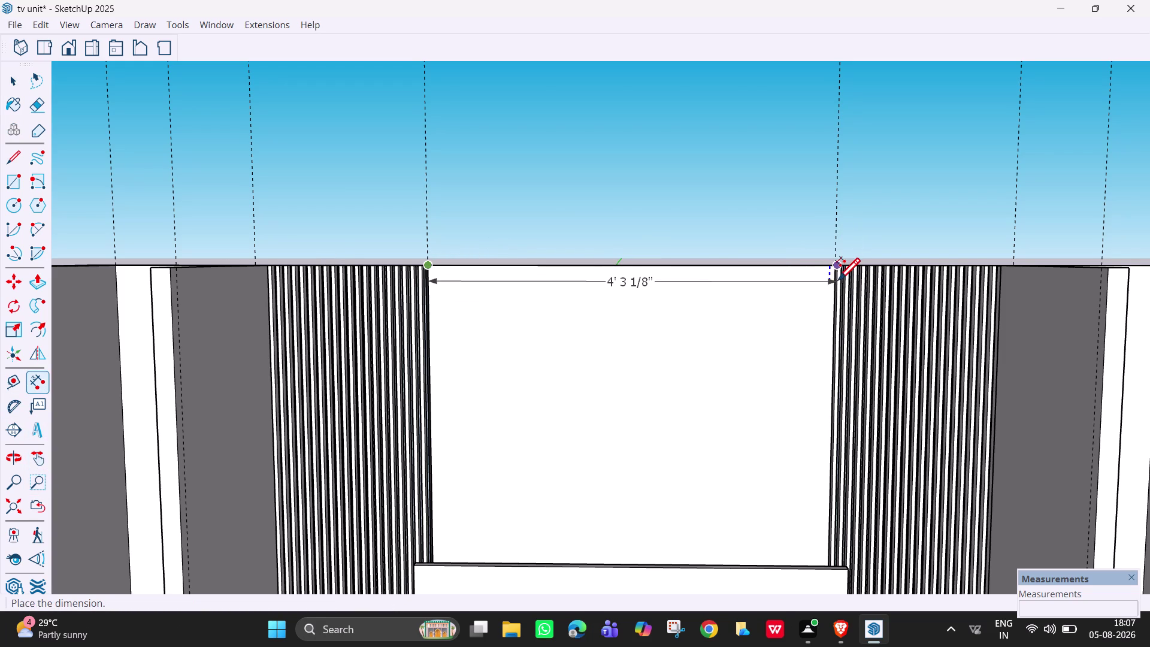
click(837, 282)
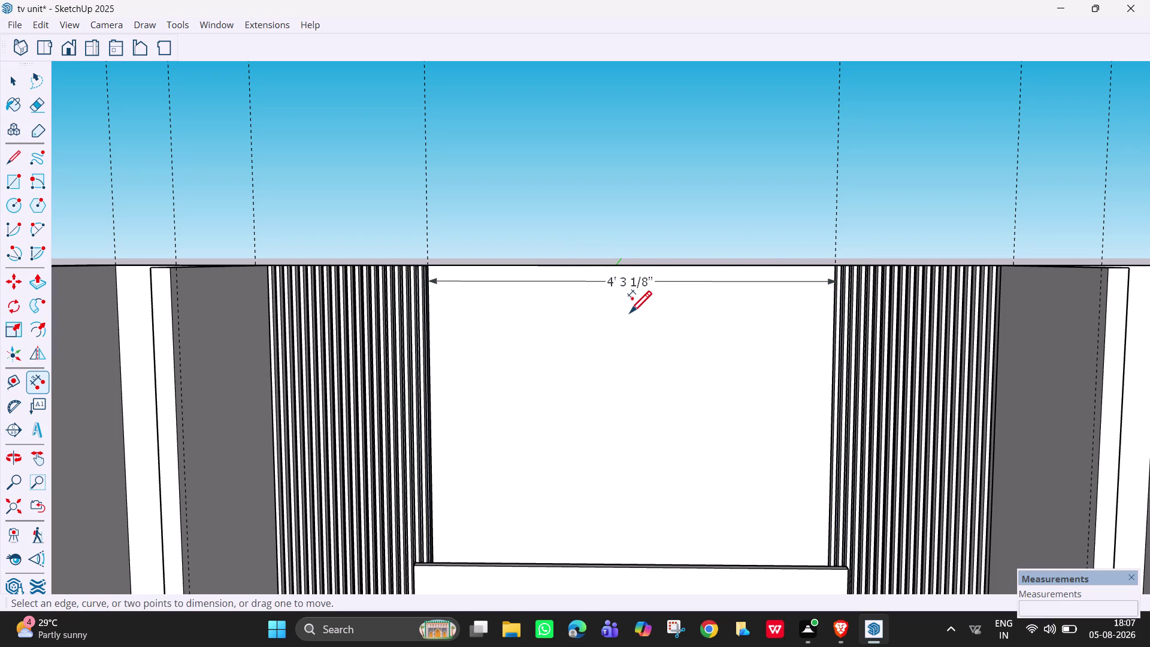
key(space)
key(Escape)
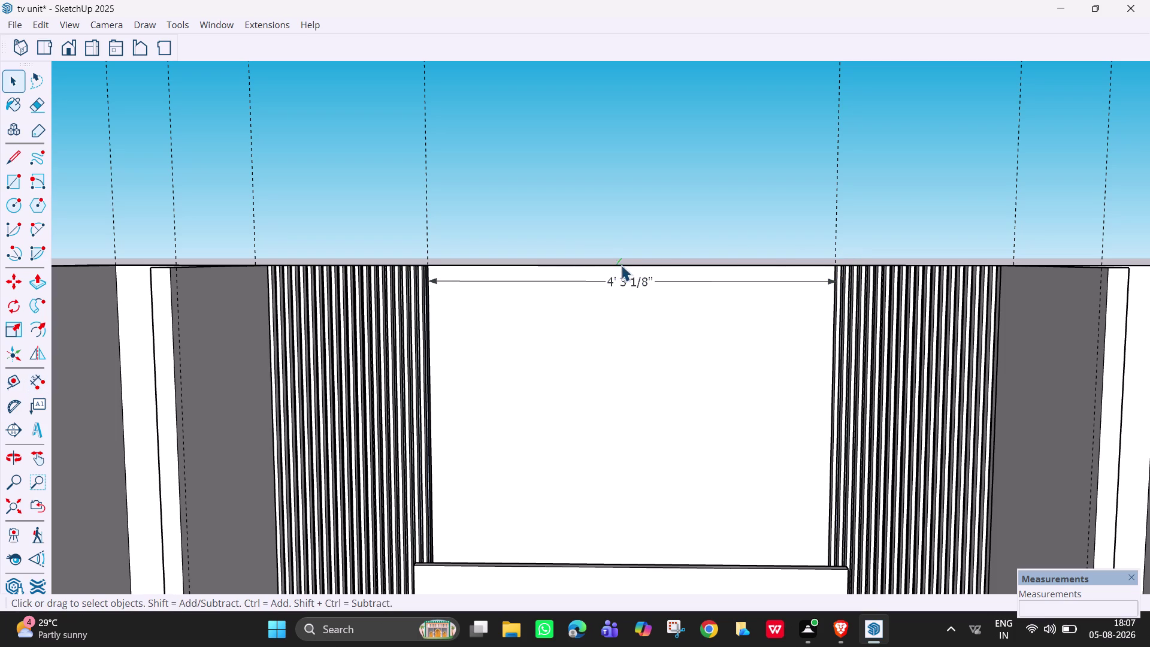
Divide the gap's top edge into two equal segments.
click(628, 266)
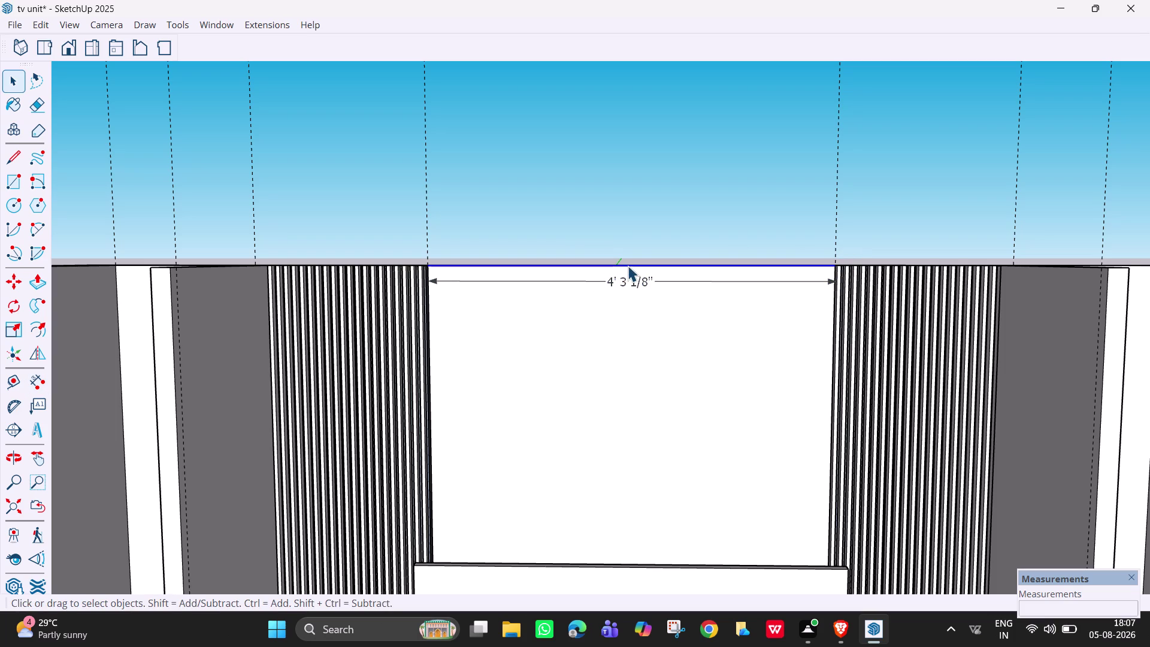
right_click(628, 266)
click(672, 409)
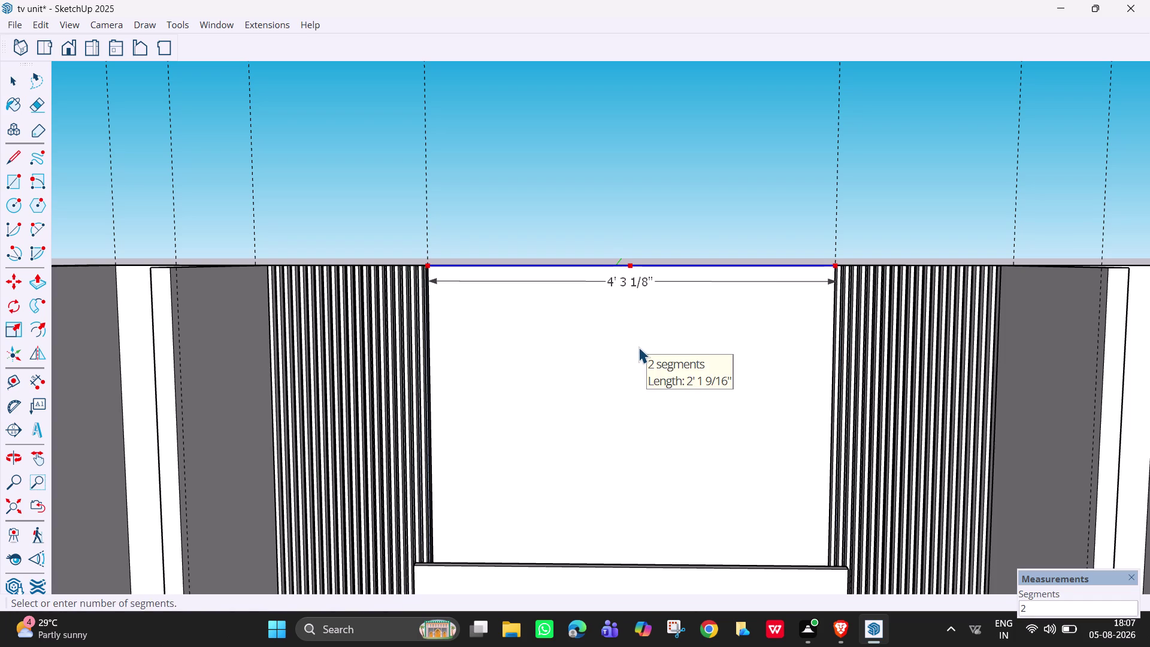
key(Escape)
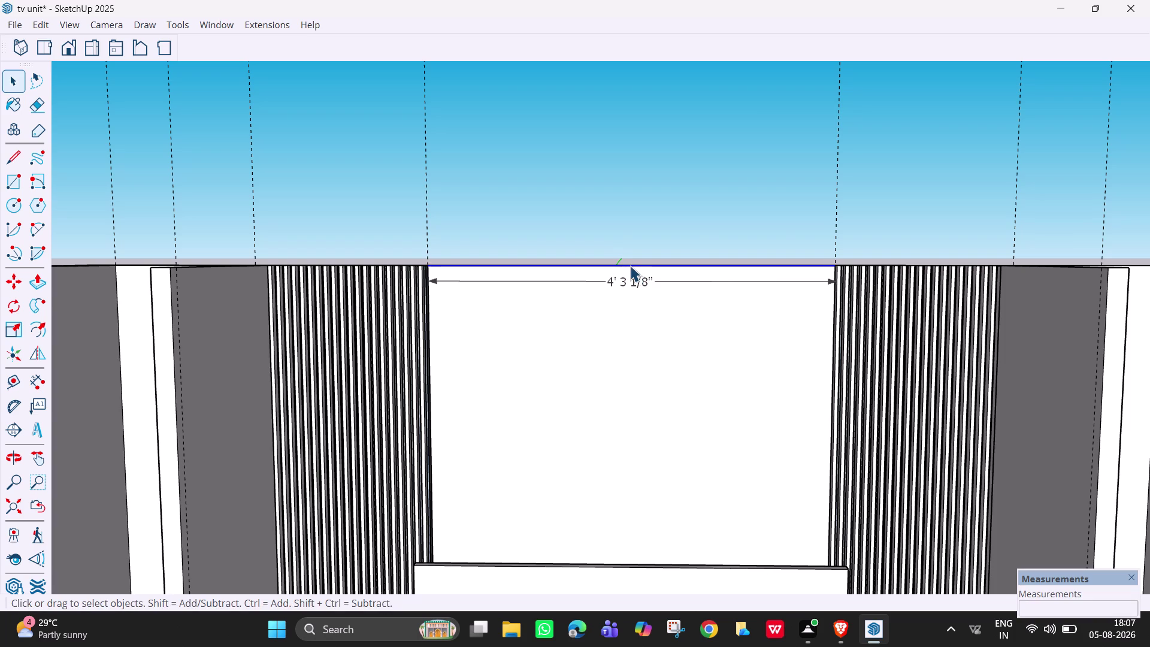